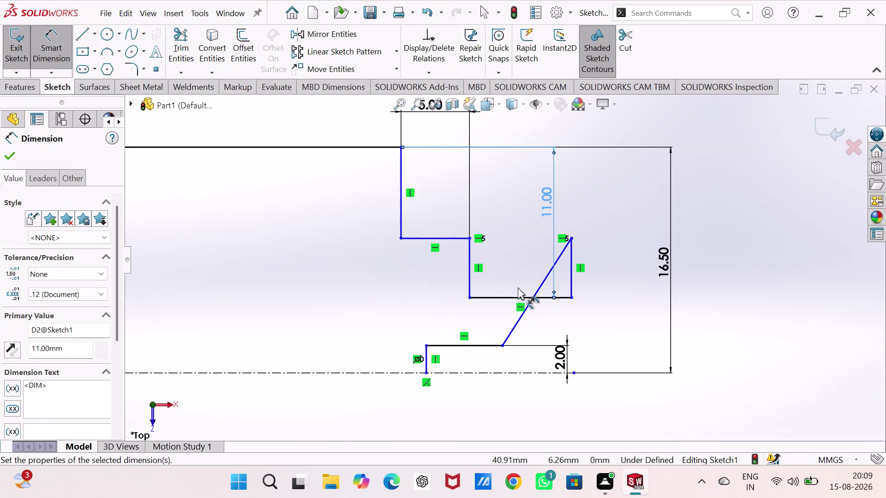
Undo the last edit, then delete the 11.00 vertical dimension on the upper step.
key(Escape)
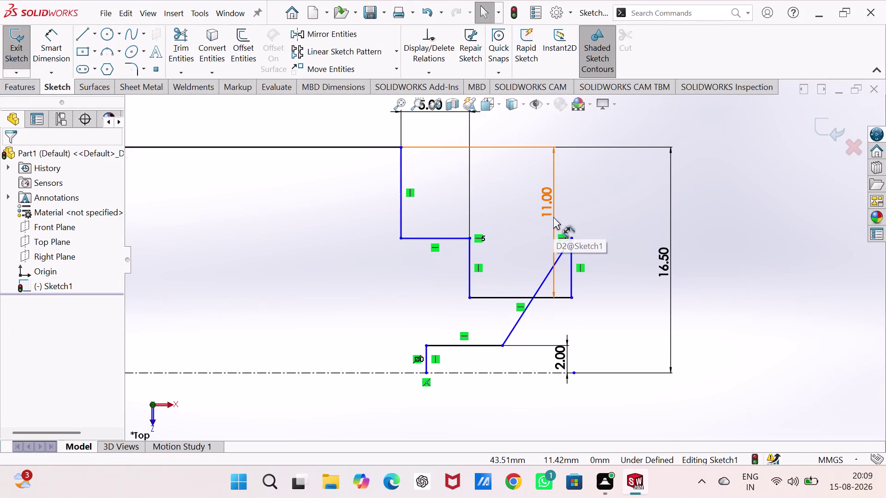
key(ctrl+z)
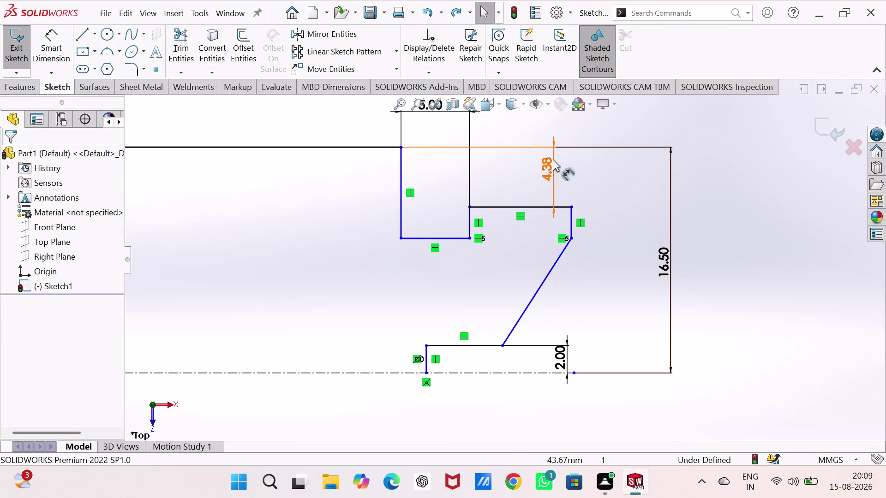
key(Escape)
click(553, 175)
key(Delete)
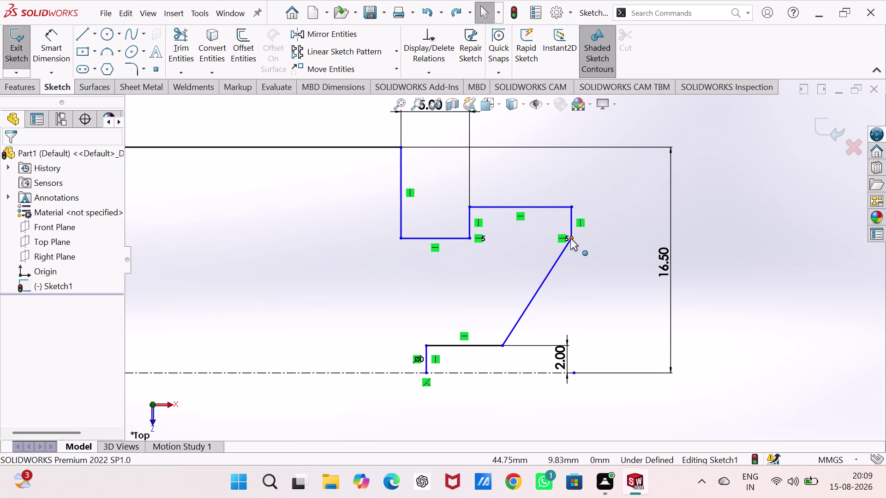
Drag the chamfer's upper corner down to lower the step.
drag(570, 239, 569, 239)
drag(570, 239, 549, 292)
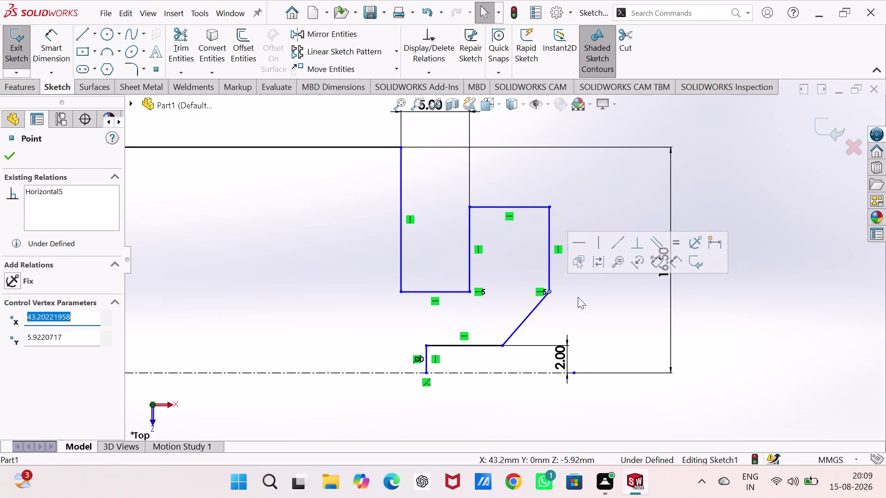
click(578, 297)
right_drag(598, 311, 615, 143)
Dimension the step's lower edge 13.5 mm above the centreline.
click(510, 372)
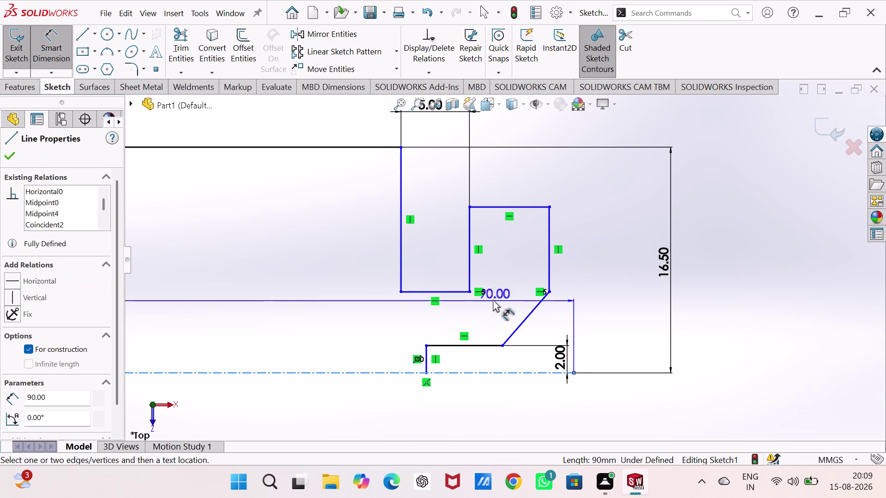
click(464, 291)
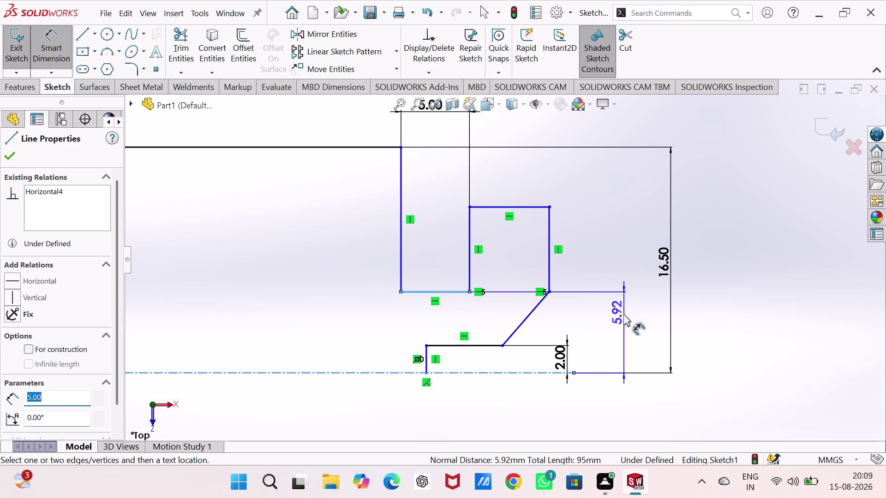
click(623, 314)
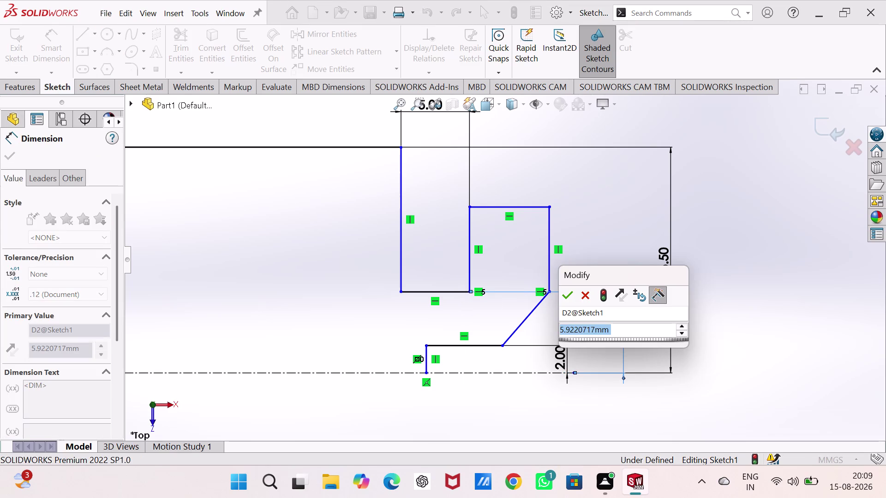
key(1)
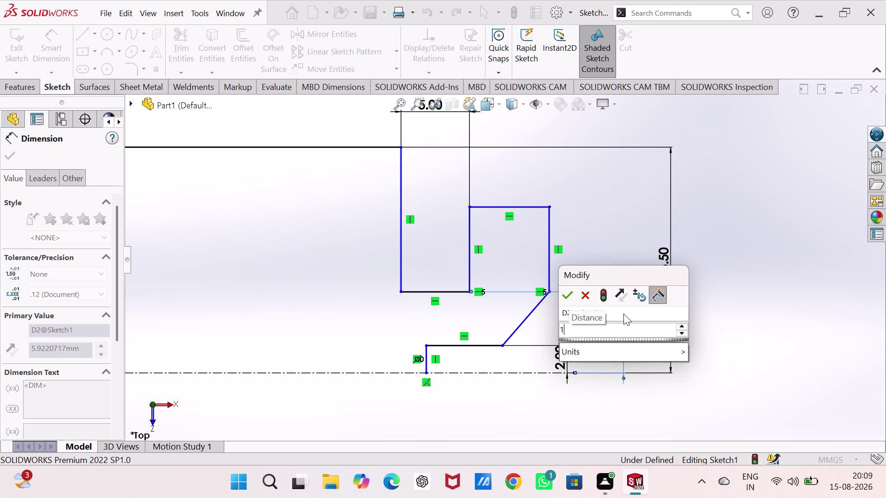
key(3)
text(.)
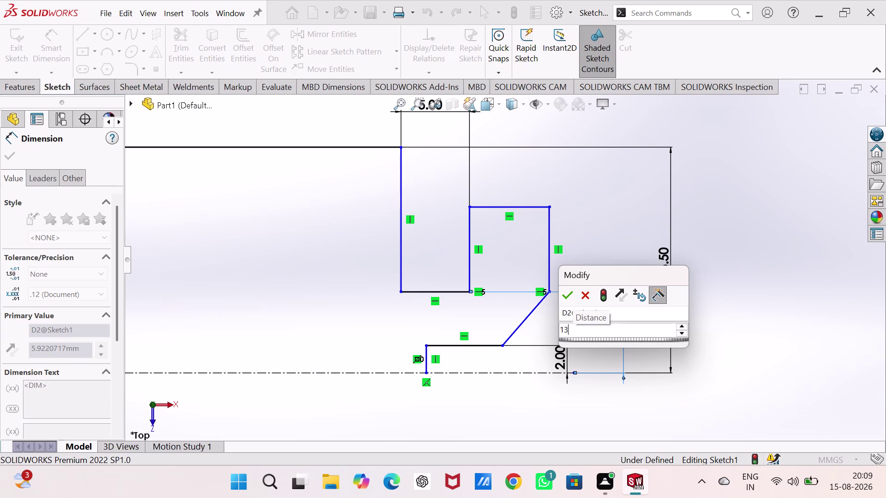
text(5)
key(Return)
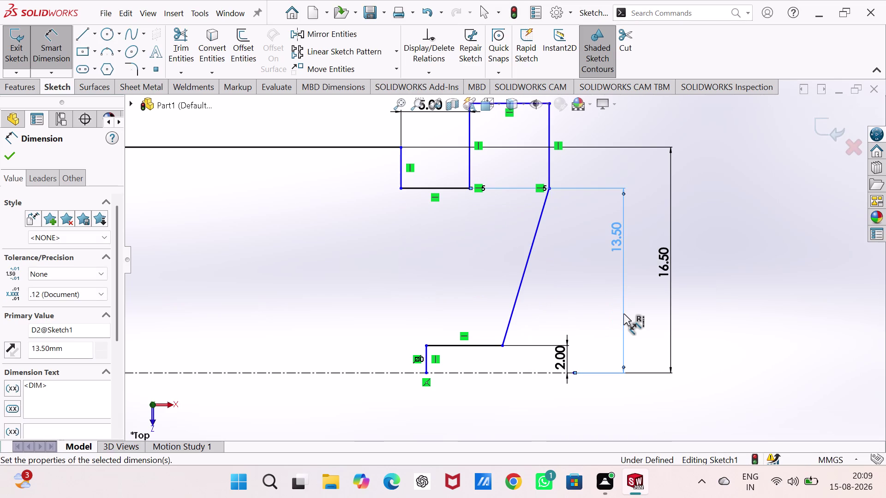
click(568, 263)
middle_drag(561, 180, 568, 215)
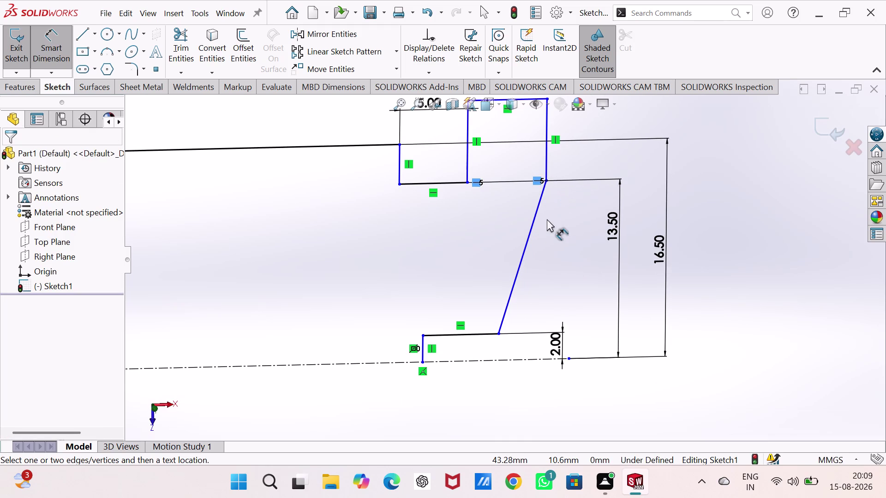
Inspect the sketch from the Front, Bottom and Top standard views.
key(ctrl+1)
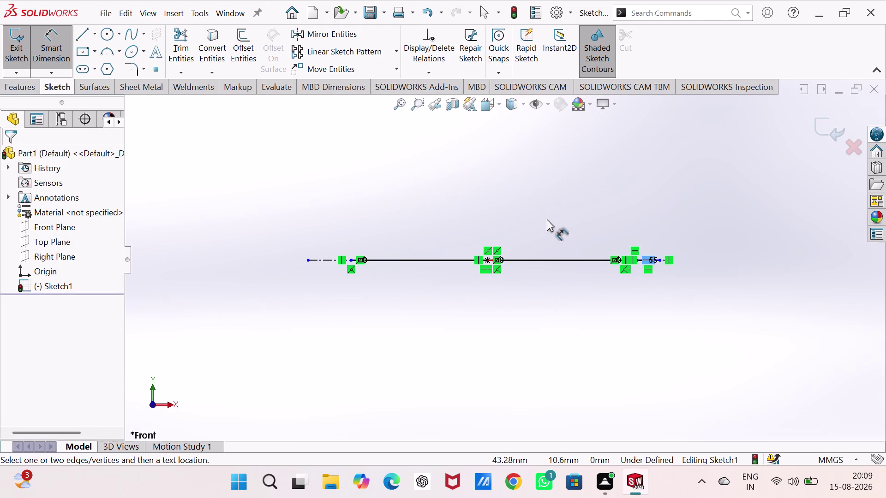
key(ctrl+3)
key(ctrl+4)
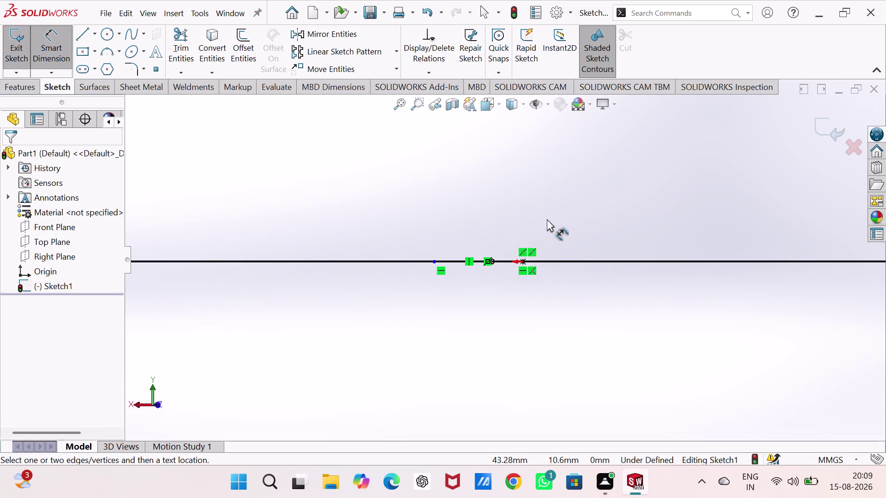
key(ctrl+2)
key(ctrl+5)
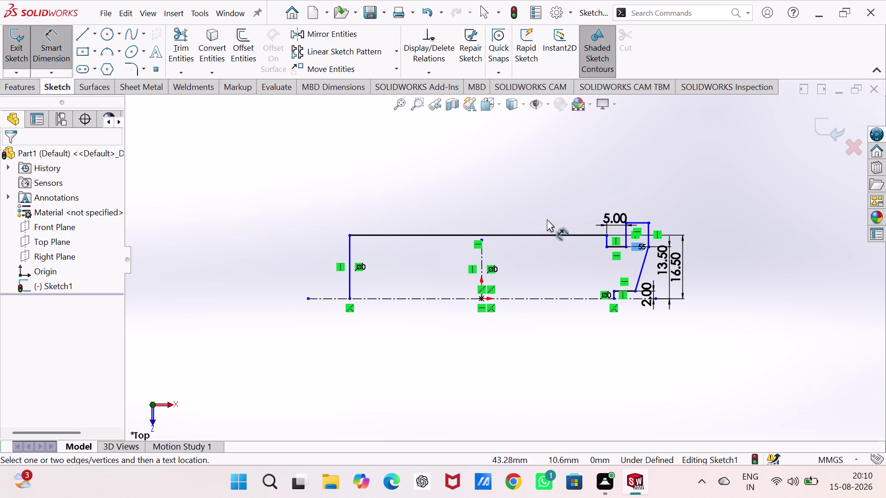
scroll(down, 3)
scroll(up, 3)
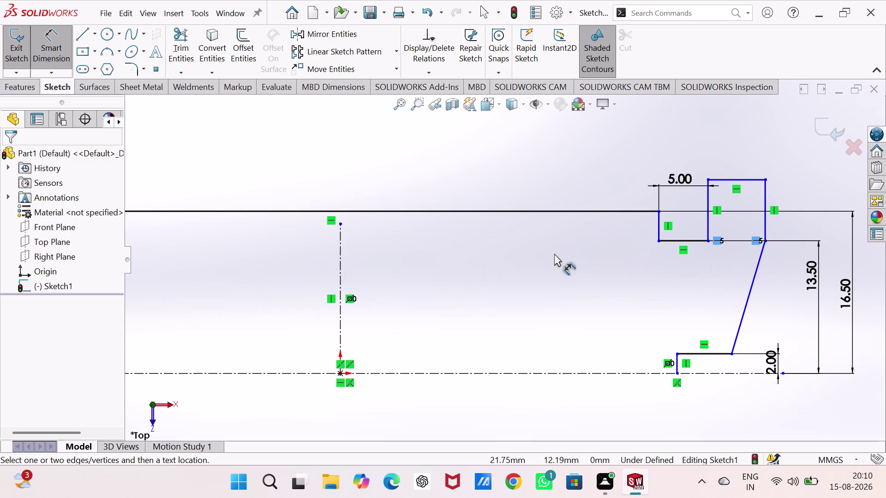
key(ctrl+6)
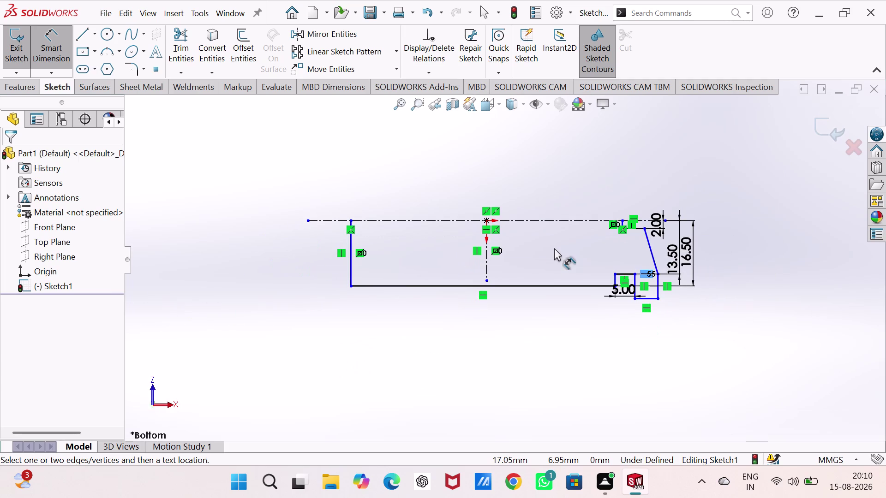
key(ctrl+5)
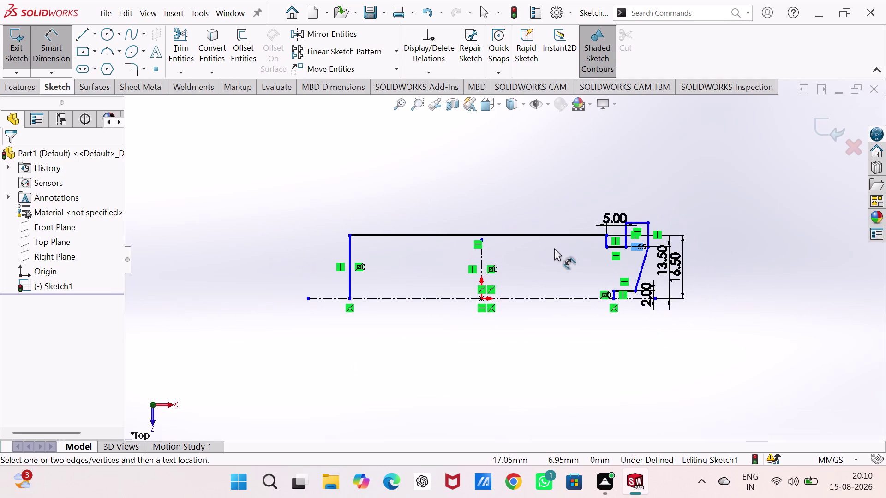
scroll(down, 3)
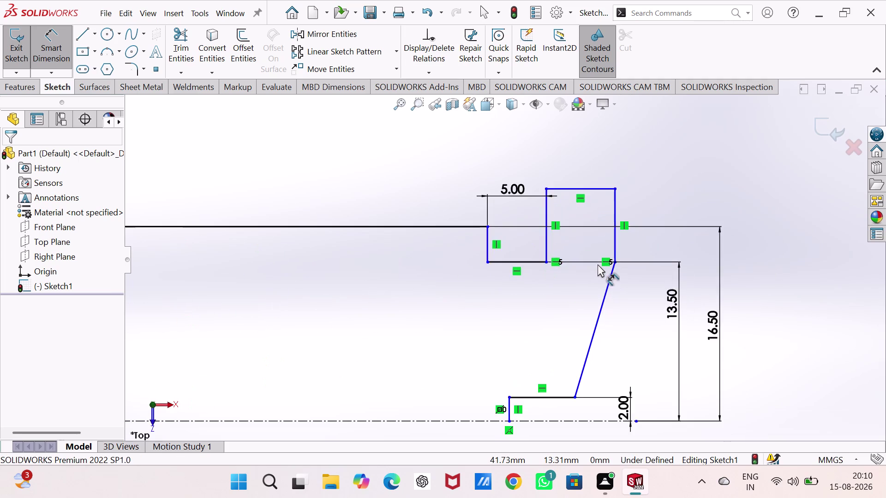
scroll(down, 3)
scroll(down, 3)
key(Escape)
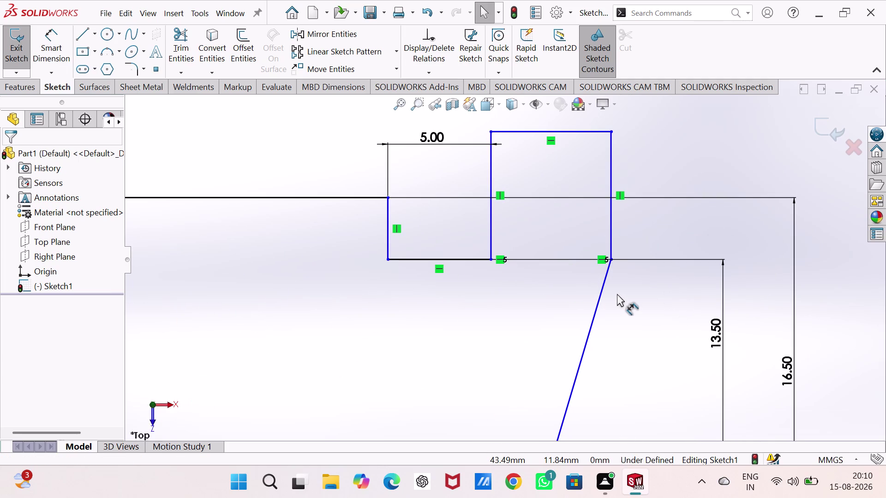
Dismiss the save prompt without saving and undo the 13.50 height change.
key(ctrl+s)
key(ctrl+z)
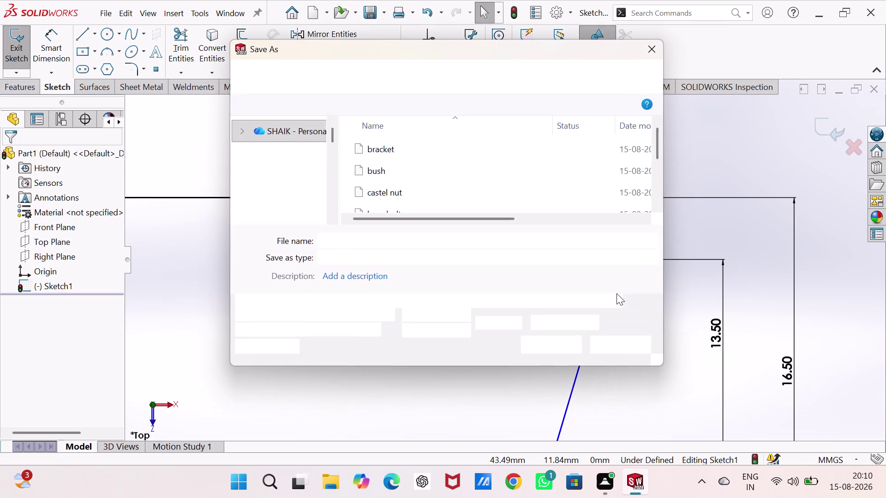
click(654, 43)
key(ctrl+z)
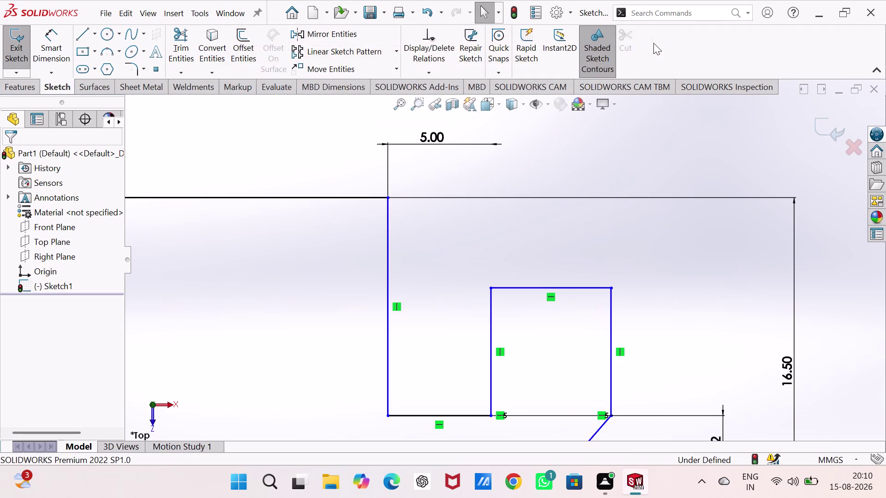
scroll(up, 3)
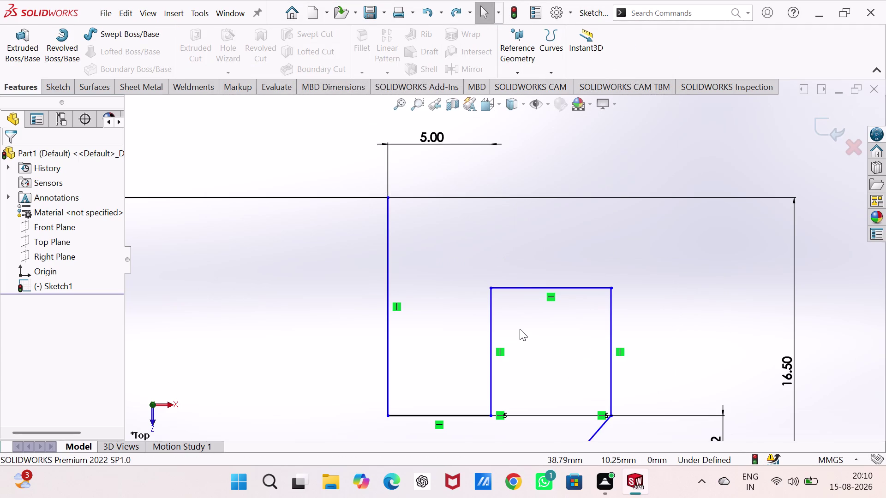
scroll(up, 3)
scroll(down, 3)
scroll(up, 3)
scroll(down, 3)
scroll(up, 3)
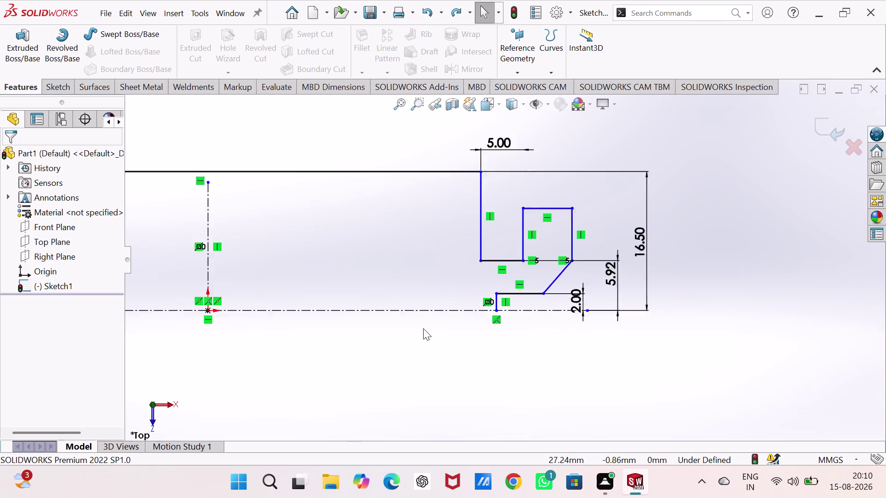
scroll(up, 3)
scroll(down, 3)
scroll(up, 3)
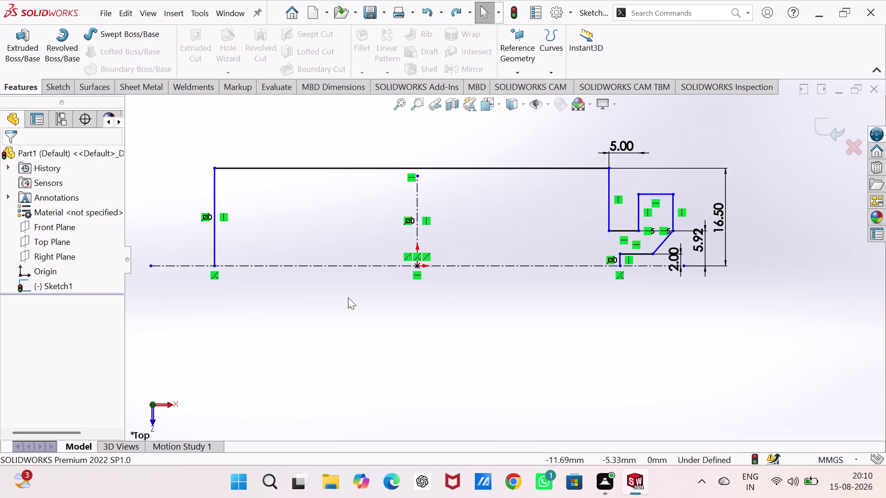
right_drag(378, 369, 379, 272)
click(379, 268)
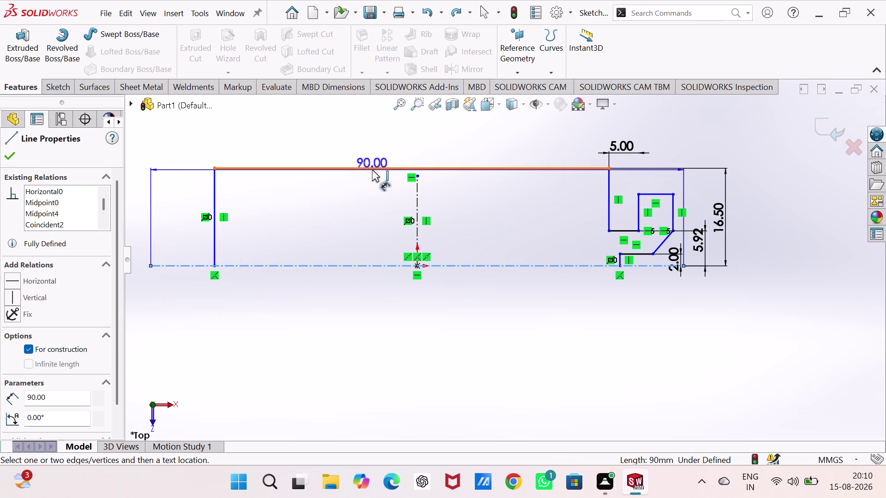
click(371, 168)
click(183, 205)
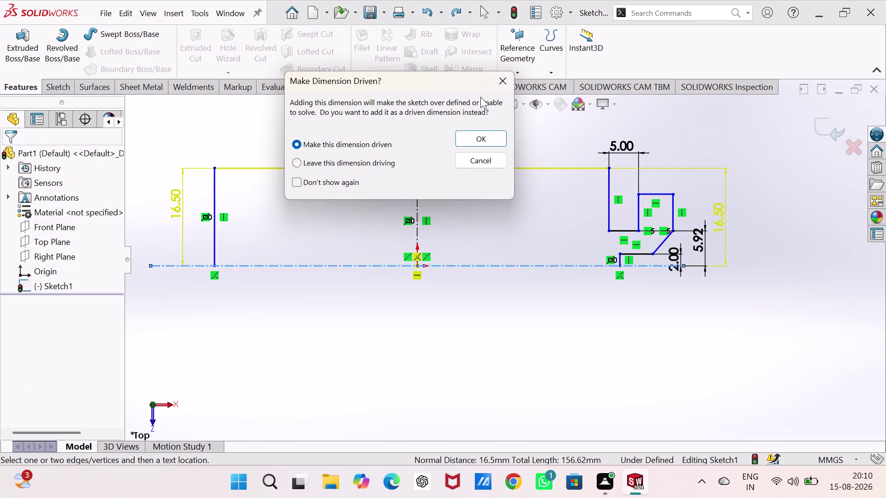
click(495, 82)
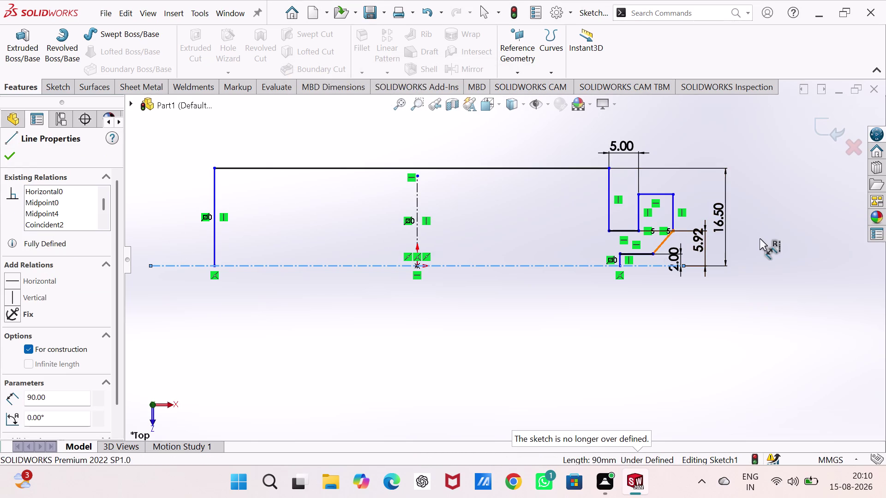
key(Escape)
key(Escape)
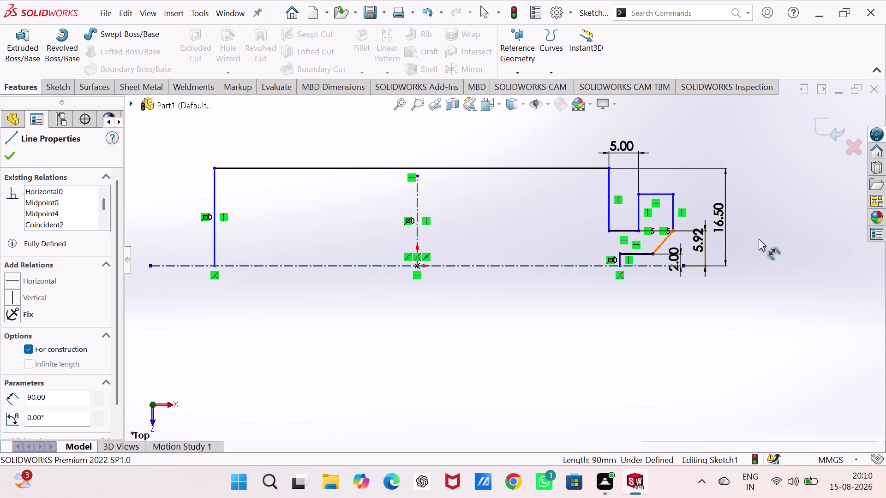
click(726, 216)
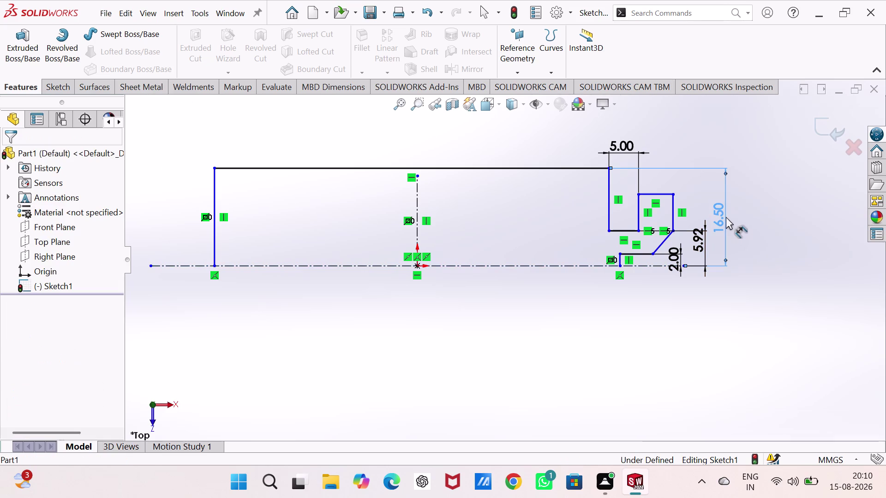
Replace the 16.50 height with a 24 mm dimension from centreline to outer top edge.
key(Delete)
right_drag(578, 375, 555, 116)
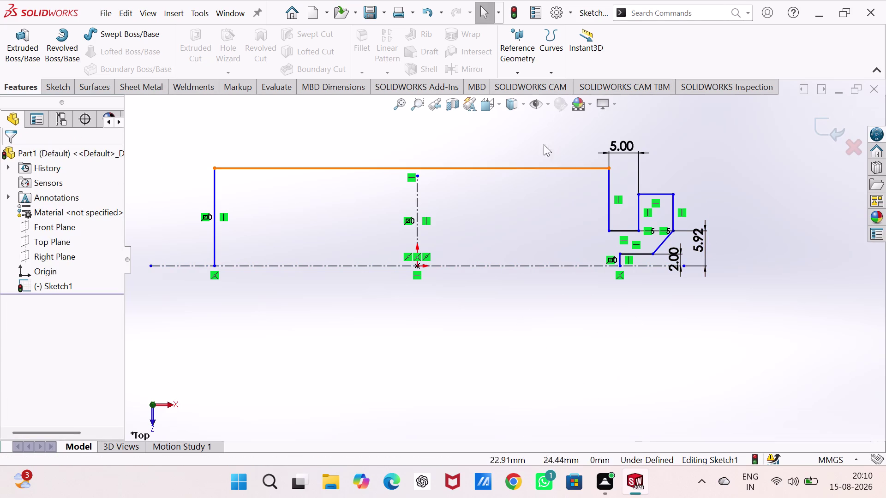
right_drag(496, 327, 496, 253)
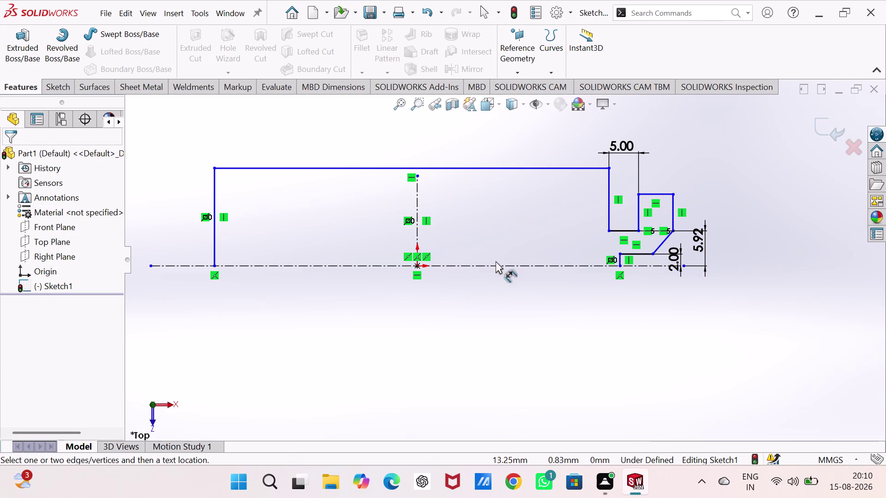
click(498, 265)
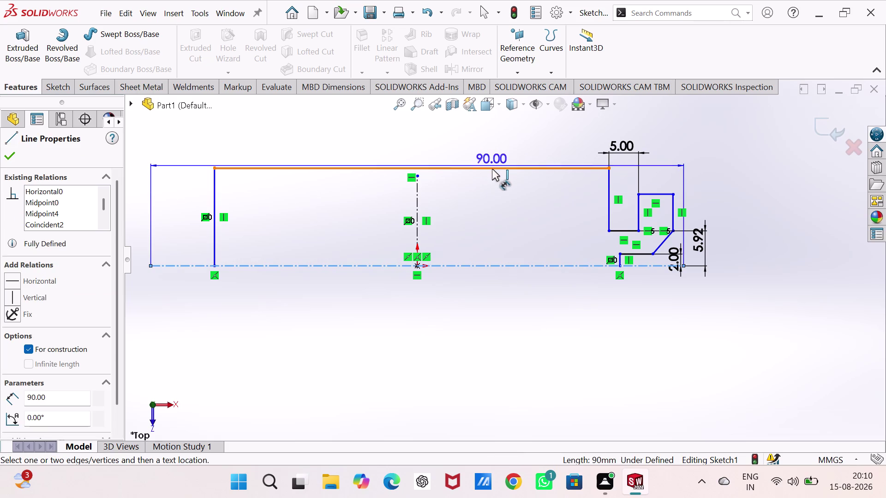
click(492, 168)
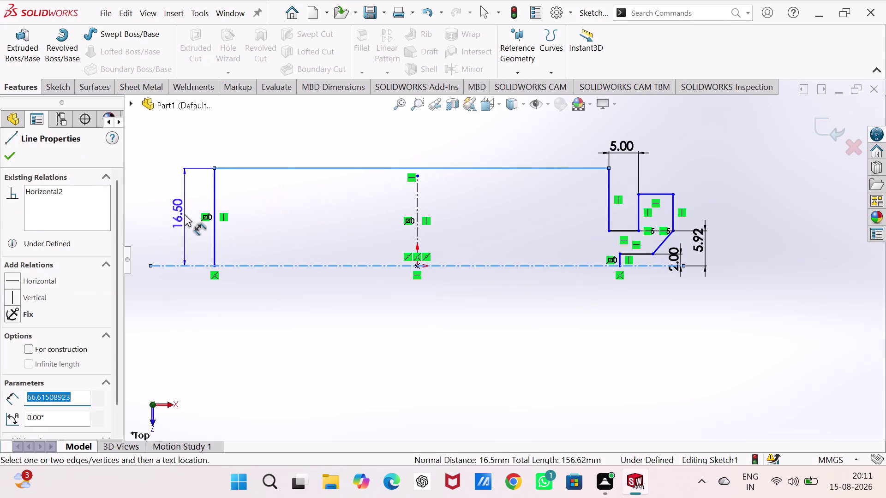
click(185, 214)
key(2)
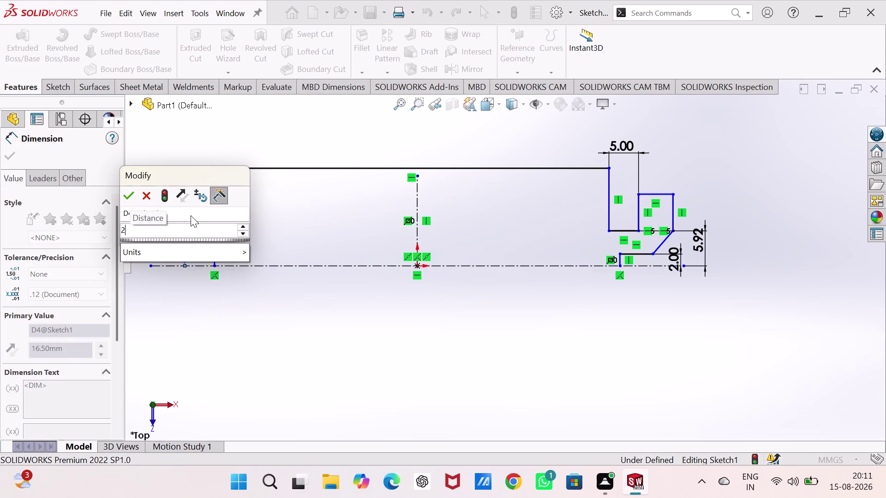
key(4)
key(Return)
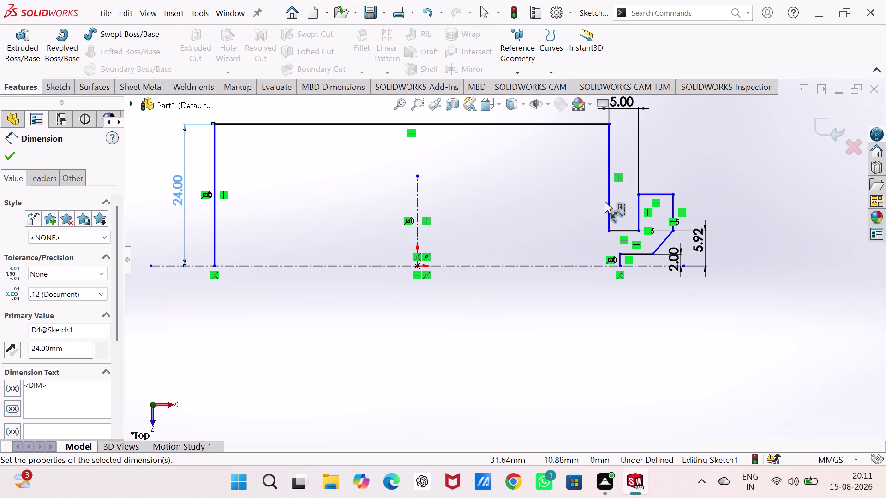
click(598, 266)
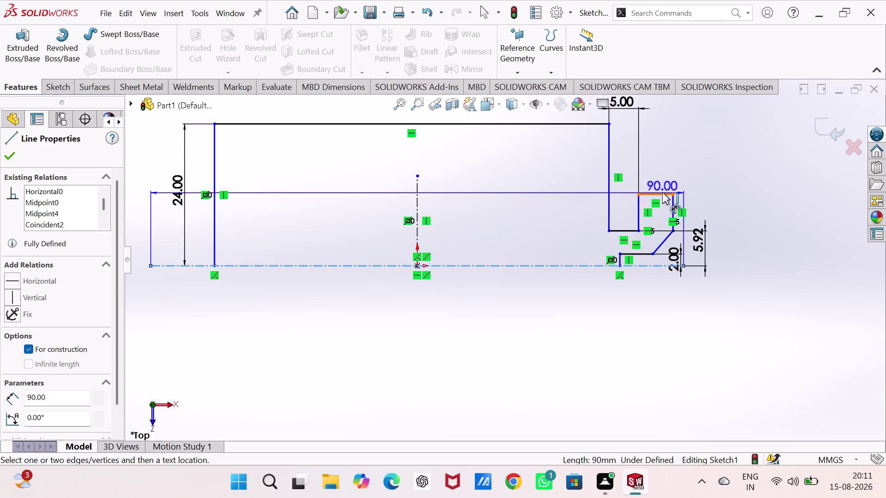
Dimension the right-hand step's top 33/2 (16.5 mm) above the centreline.
click(662, 192)
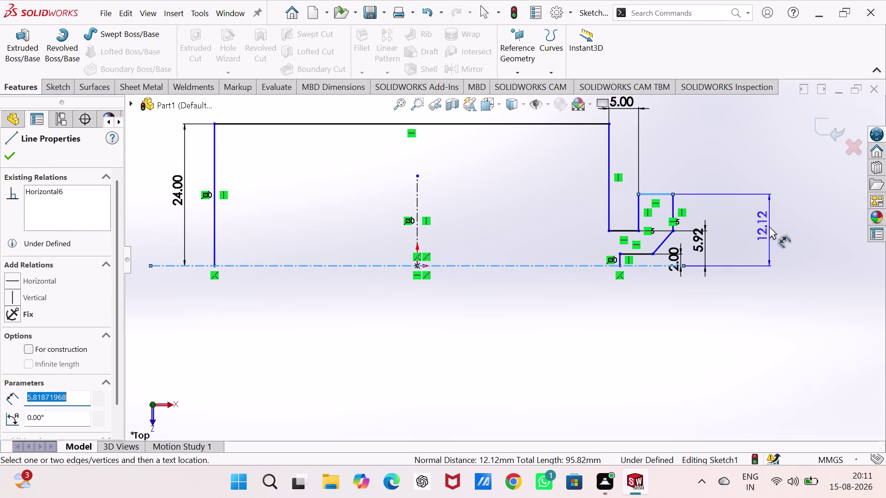
click(769, 227)
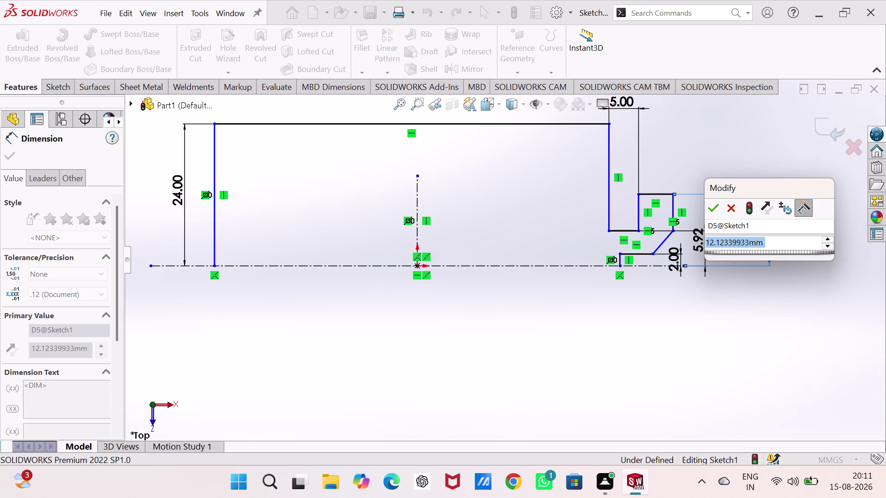
text(33)
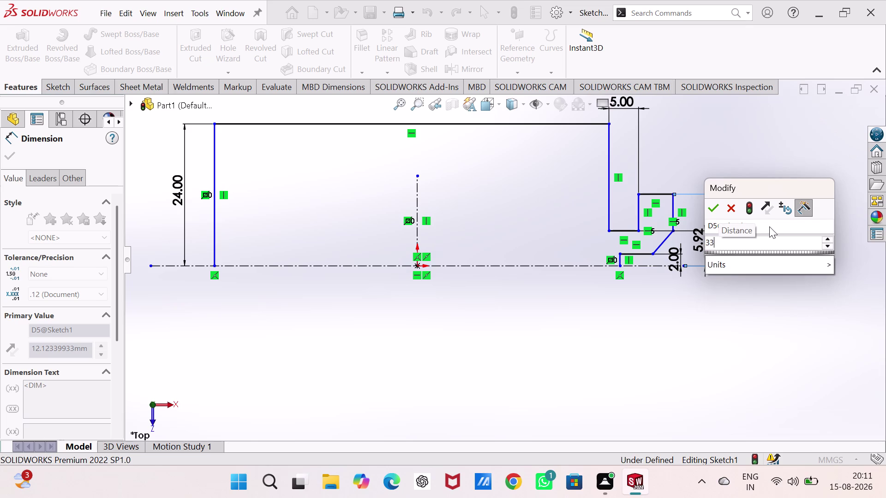
key(slash)
key(2)
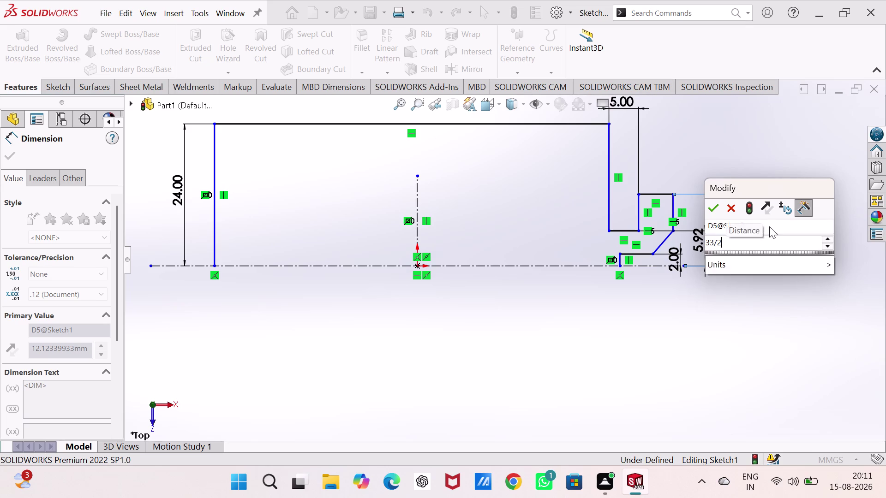
key(Return)
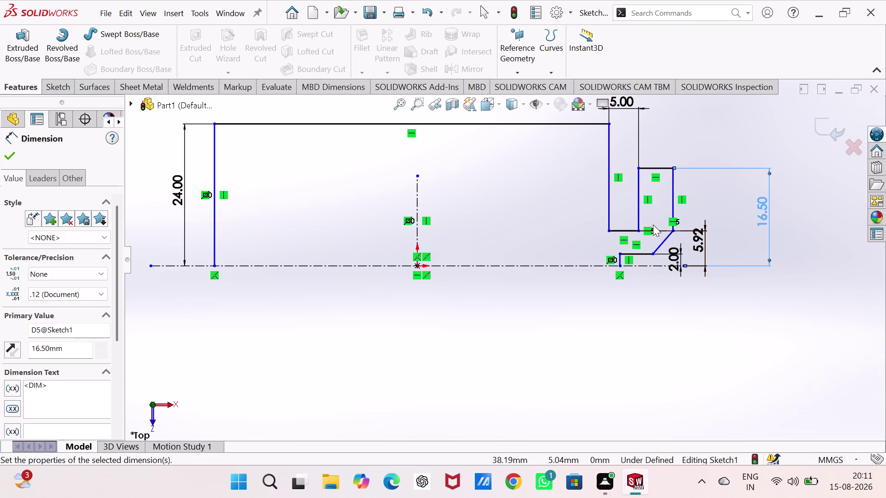
Try a 7.5 mm dimension between the top edges, then cancel it as over-defining.
click(585, 122)
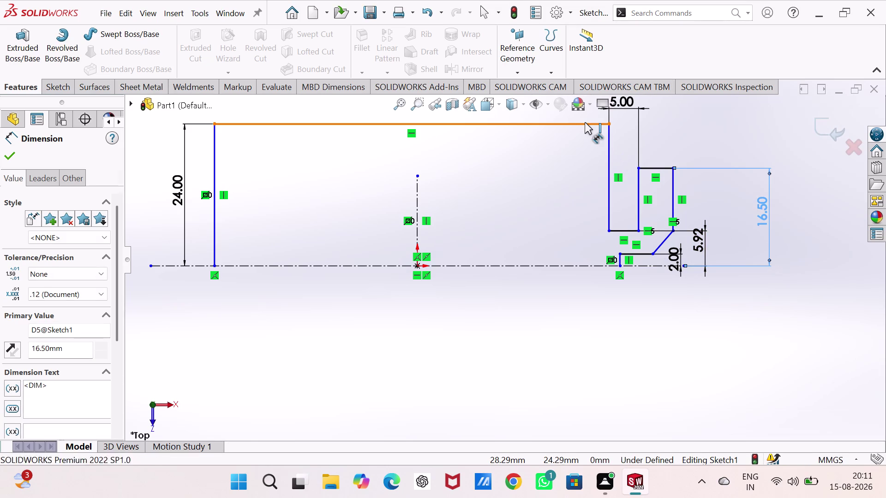
click(648, 167)
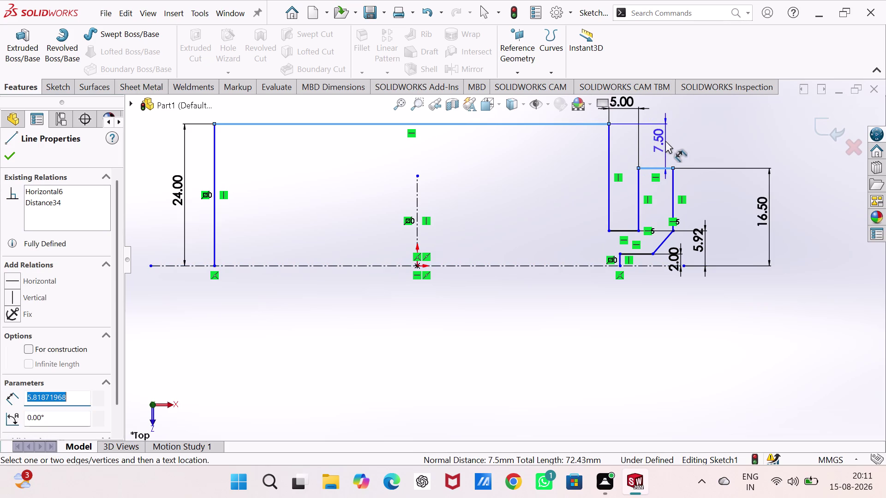
click(668, 141)
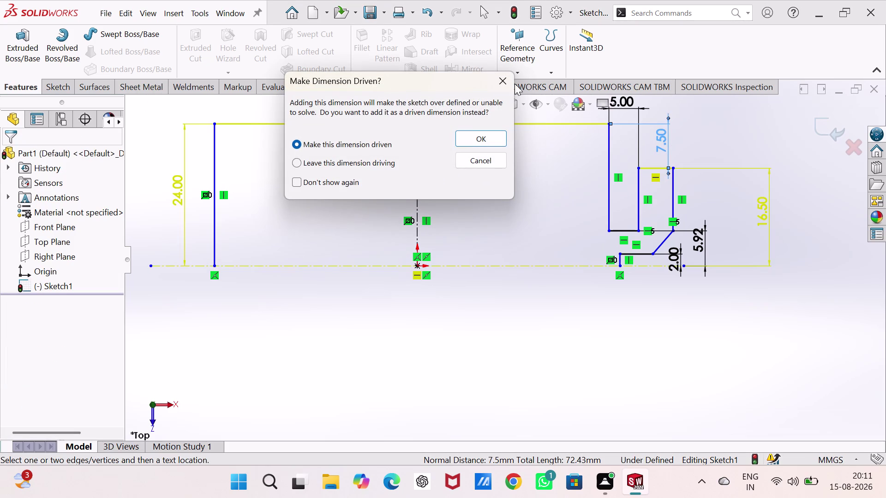
click(505, 81)
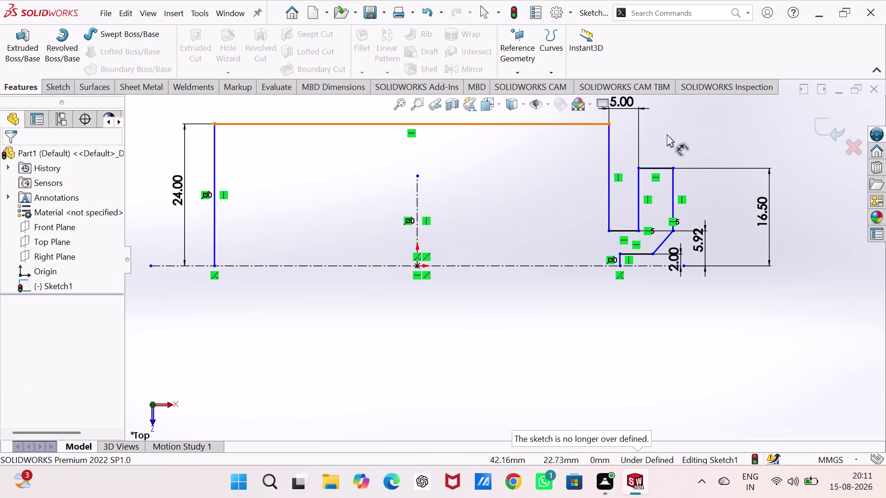
drag(628, 231, 630, 225)
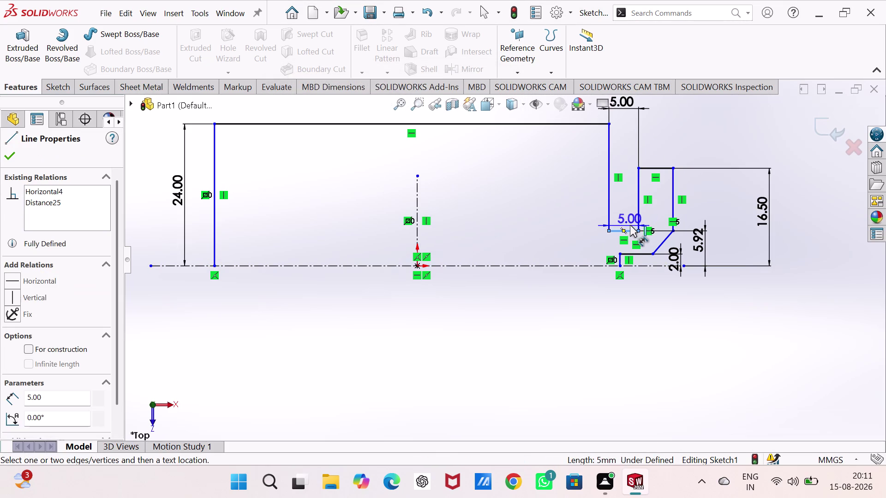
Drag the inner step's lower edge upward.
drag(630, 225, 630, 212)
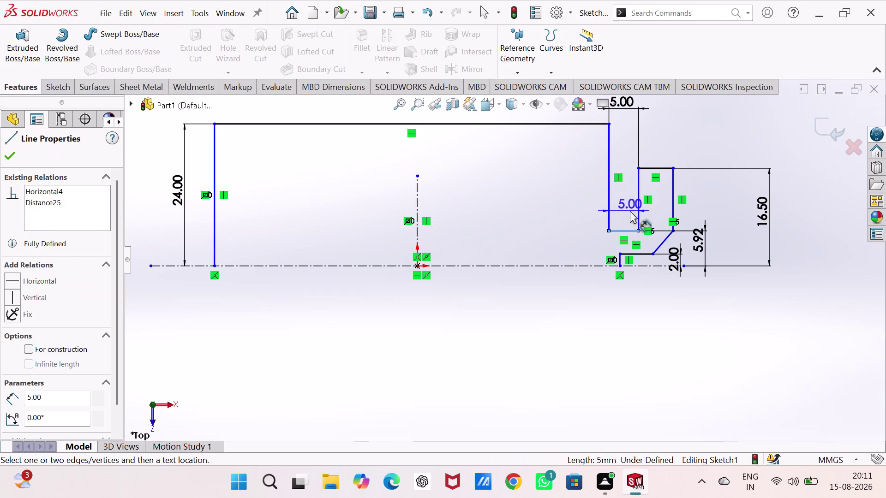
key(Escape)
key(Escape)
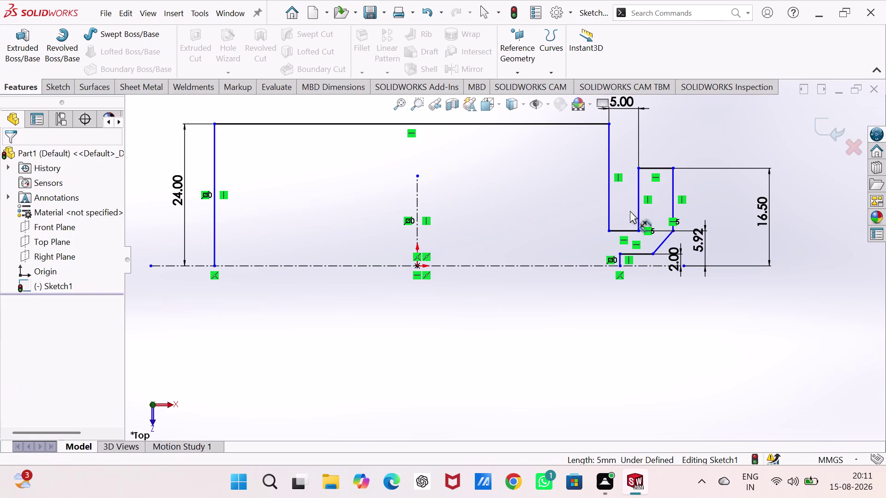
drag(631, 230, 631, 195)
drag(609, 228, 609, 222)
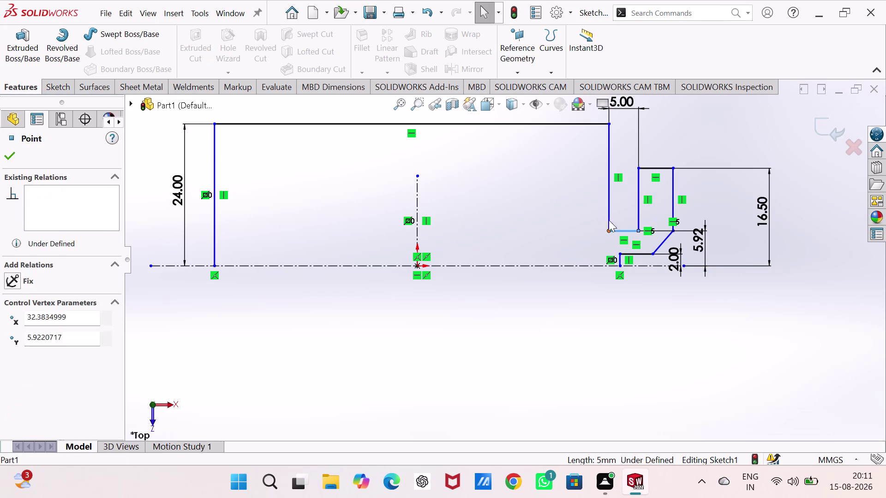
drag(609, 222, 609, 185)
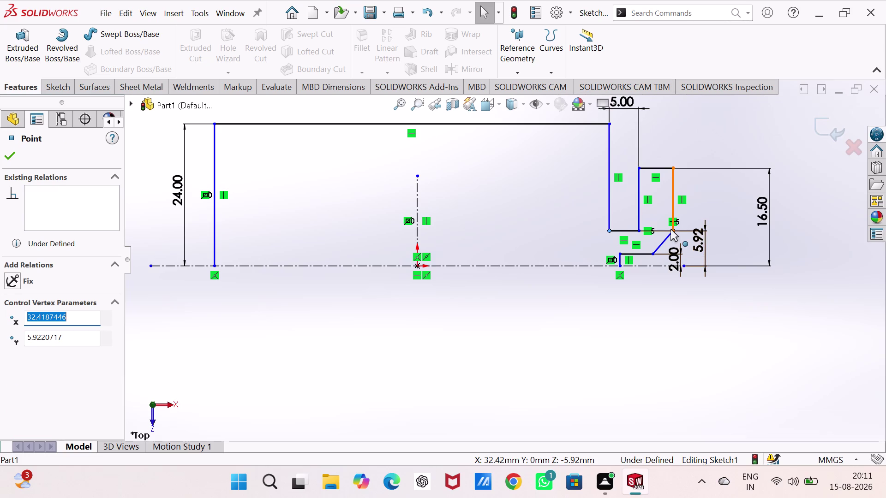
drag(670, 229, 671, 209)
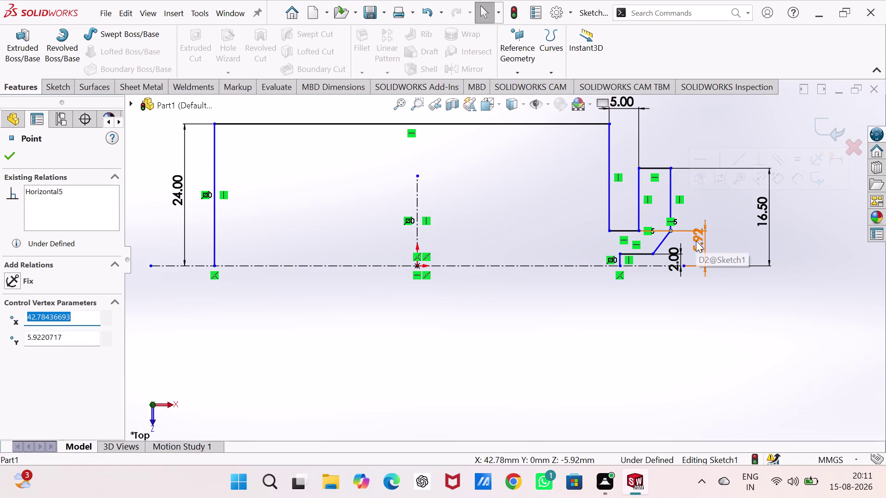
Delete the 5.92 chamfer height dimension and pull the chamfer's top end upward.
click(697, 242)
key(Escape)
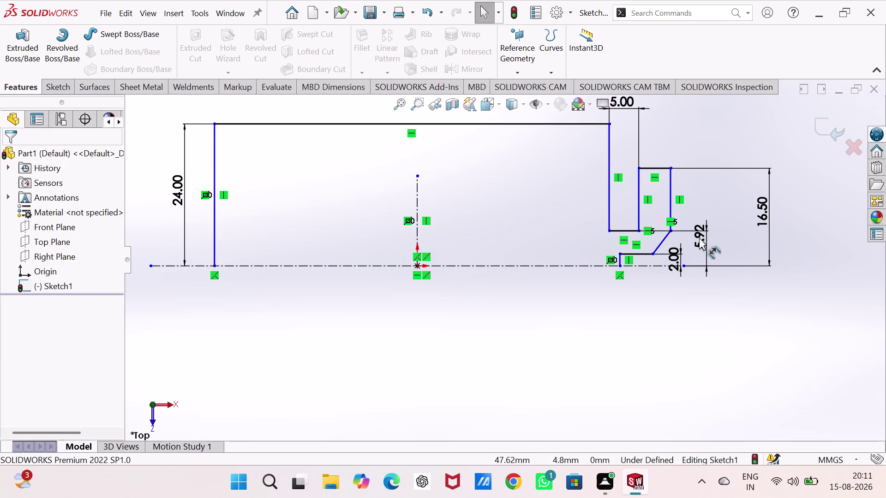
key(Escape)
key(Escape)
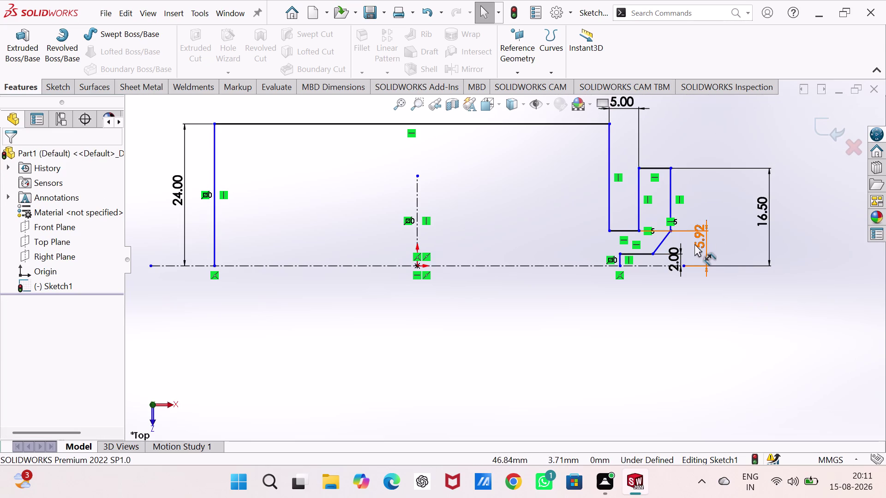
right_click(694, 244)
click(709, 287)
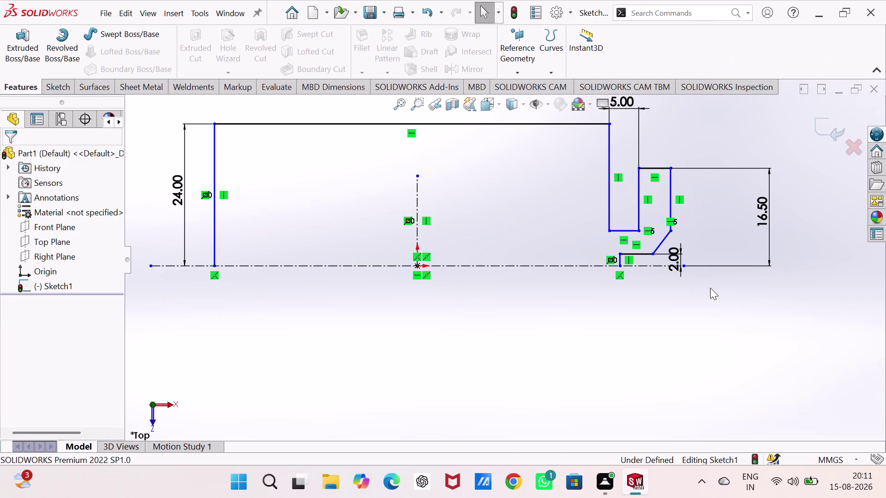
click(700, 305)
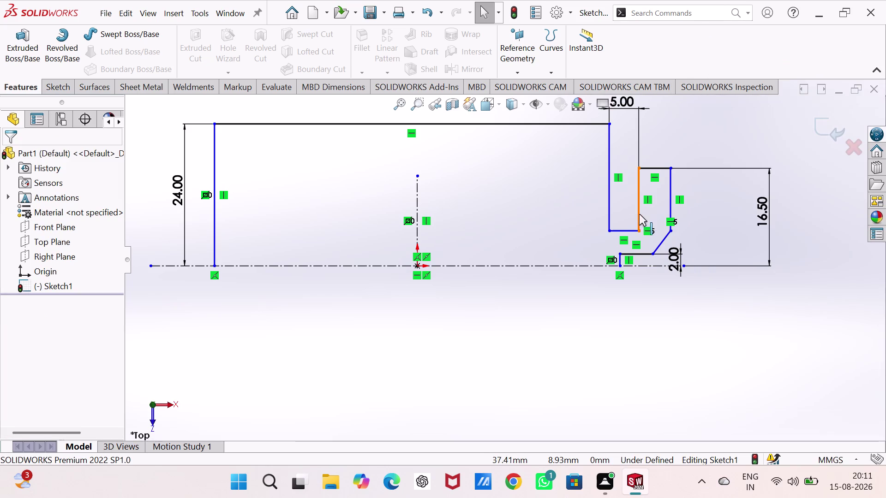
drag(639, 232, 639, 192)
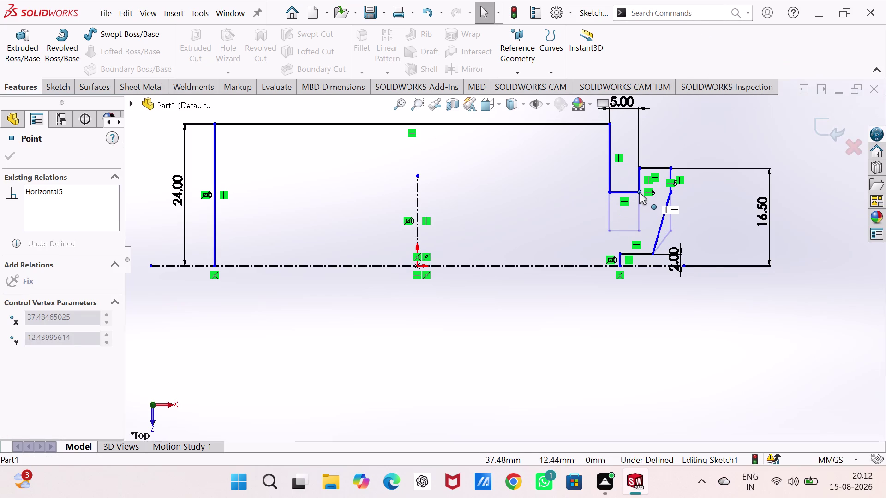
Reshape the chamfer and dimension its top end 13.5 mm above the centreline.
drag(639, 193, 640, 198)
right_drag(688, 379, 705, 302)
click(644, 264)
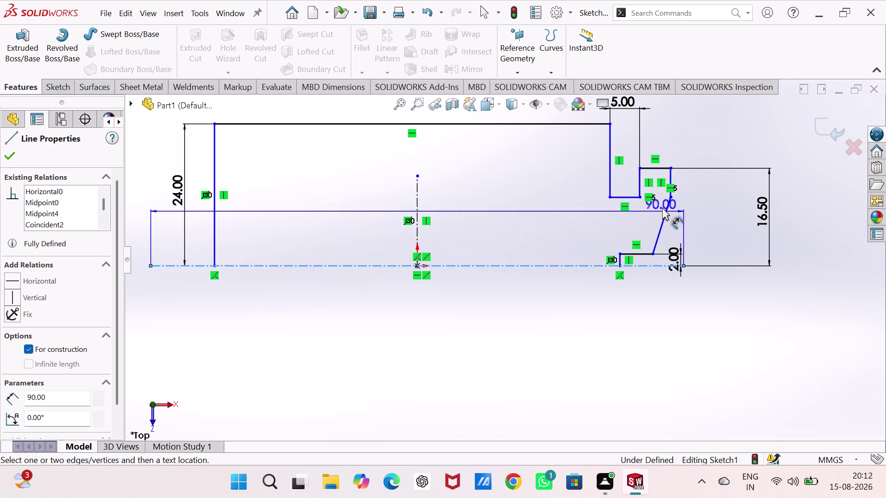
click(631, 196)
click(716, 228)
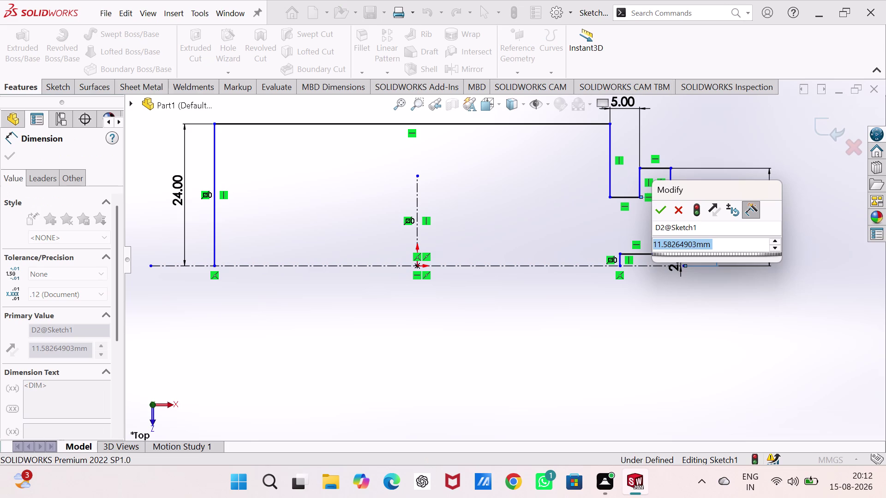
text(13)
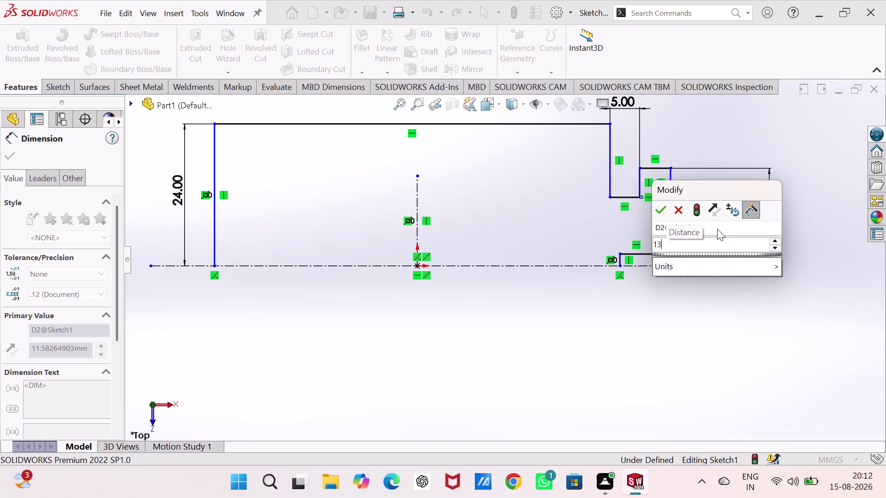
key(period)
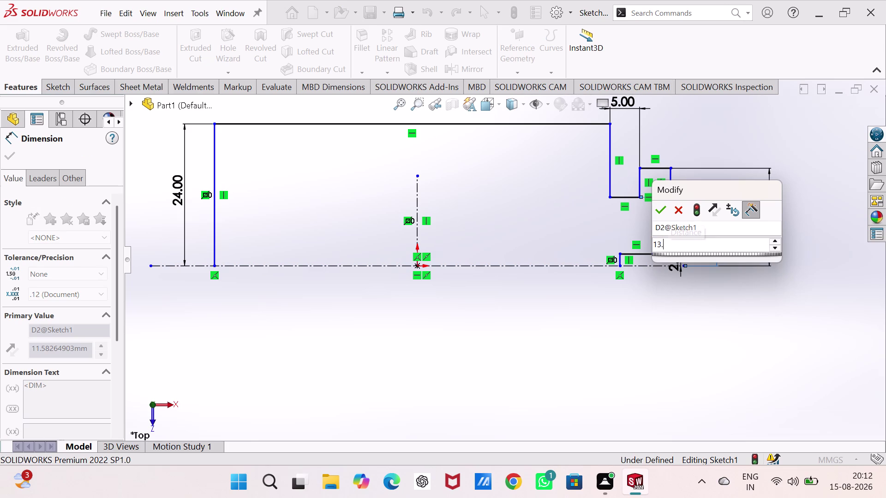
key(5)
key(Return)
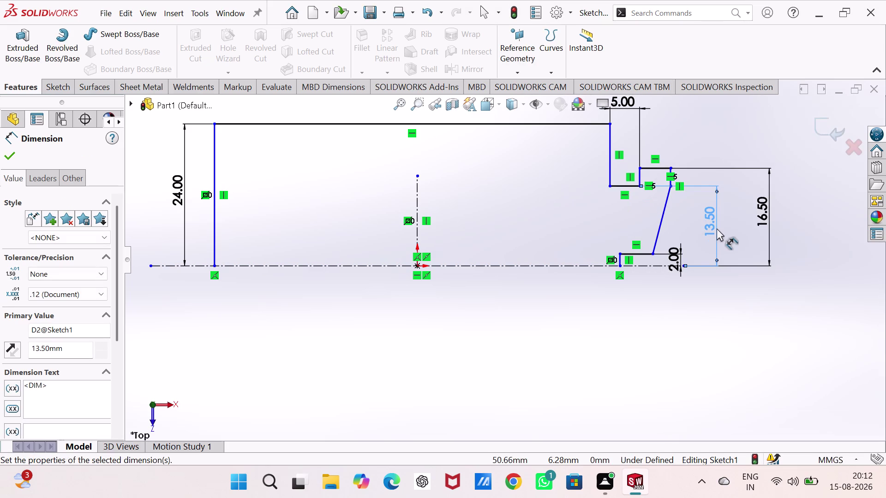
click(744, 141)
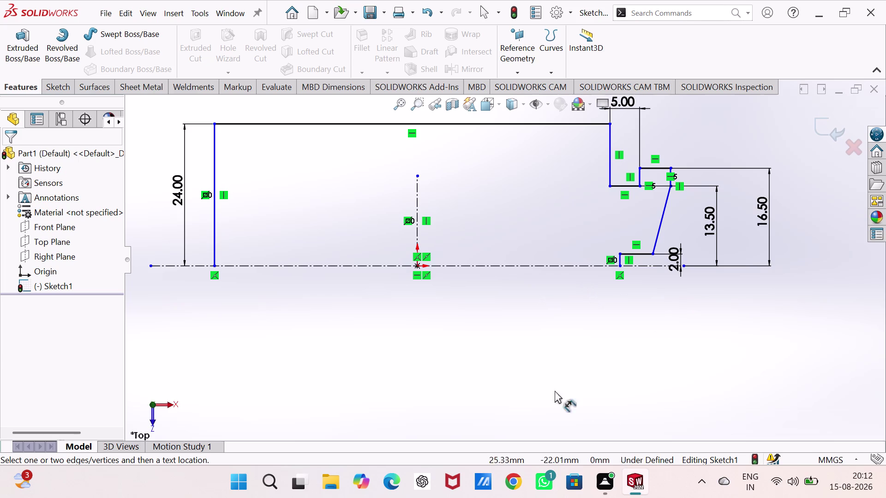
click(214, 267)
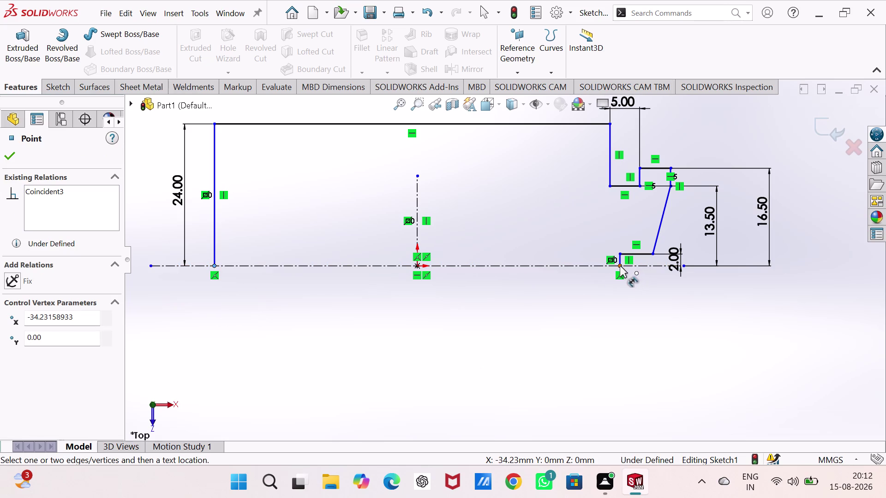
Add the 89 mm overall length dimension and move the 2.00 dimension clear.
click(620, 266)
click(415, 372)
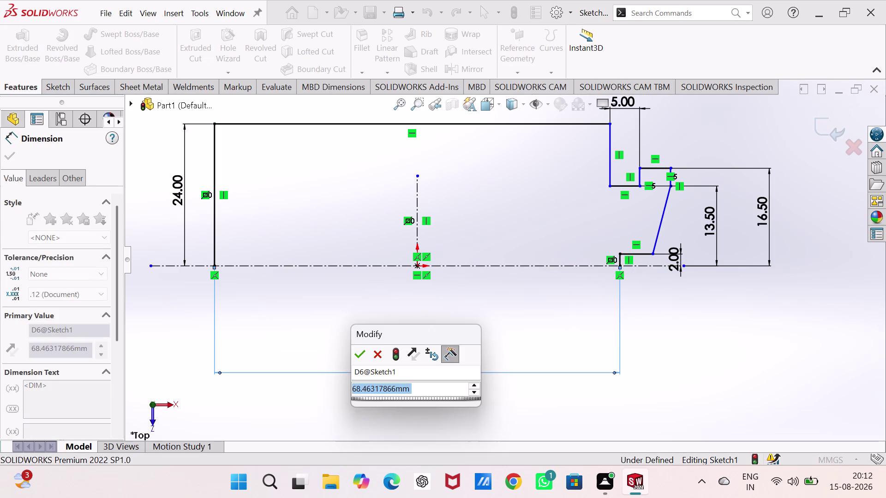
text(8)
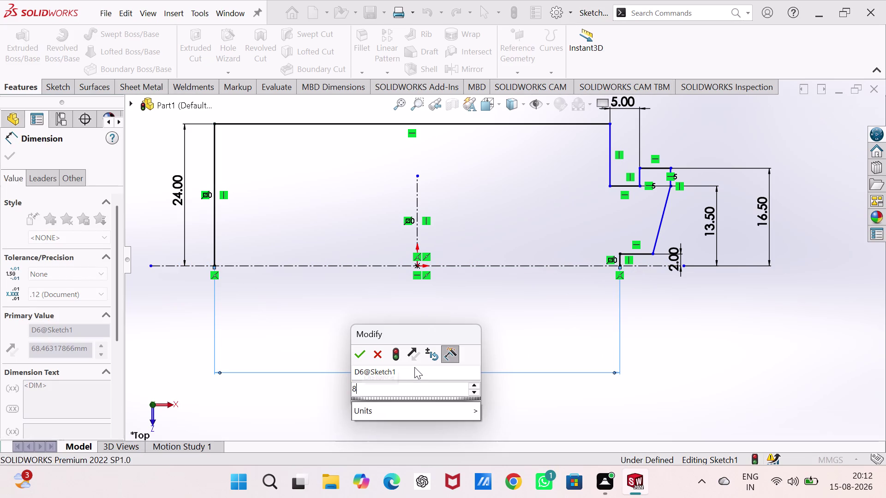
text(9)
key(Return)
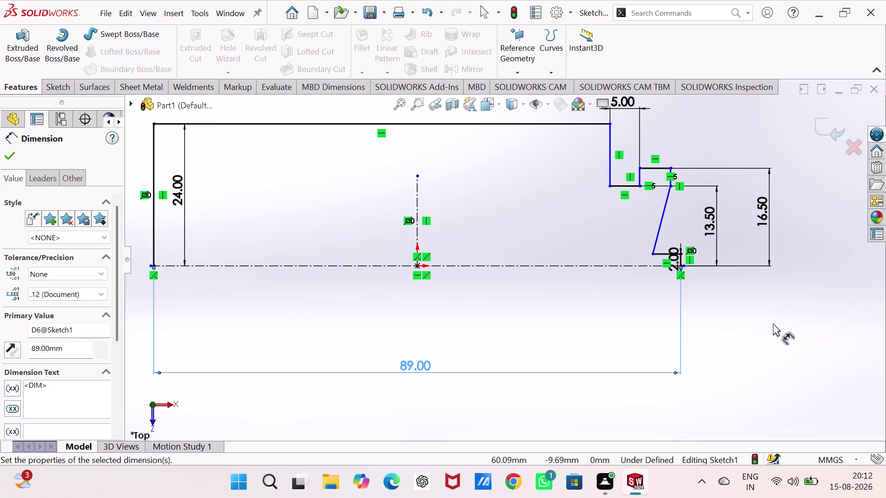
key(Escape)
key(Escape)
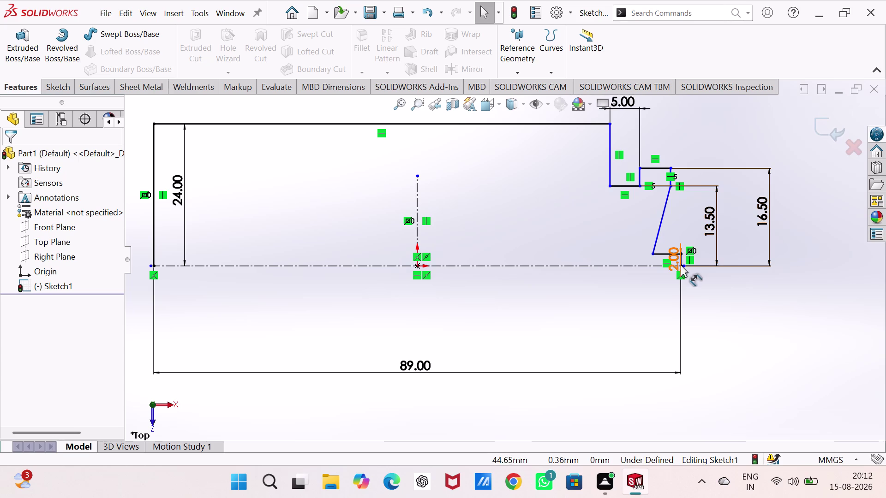
drag(677, 266, 747, 260)
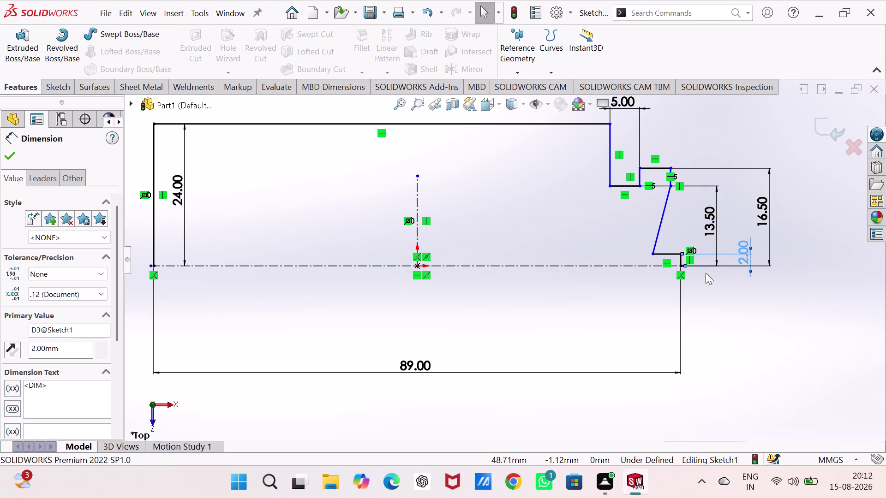
Move the centreline point right and slide the chamfer's lower end toward the step.
scroll(down, 3)
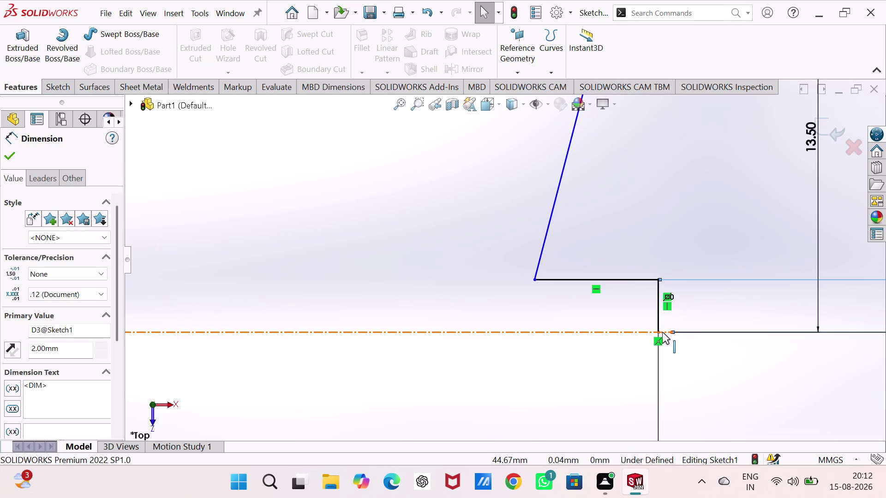
drag(673, 332, 680, 331)
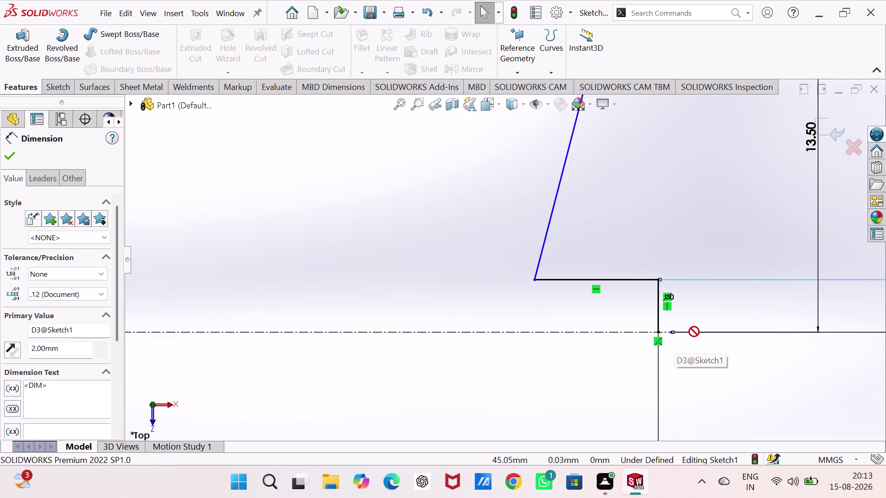
drag(680, 332, 748, 330)
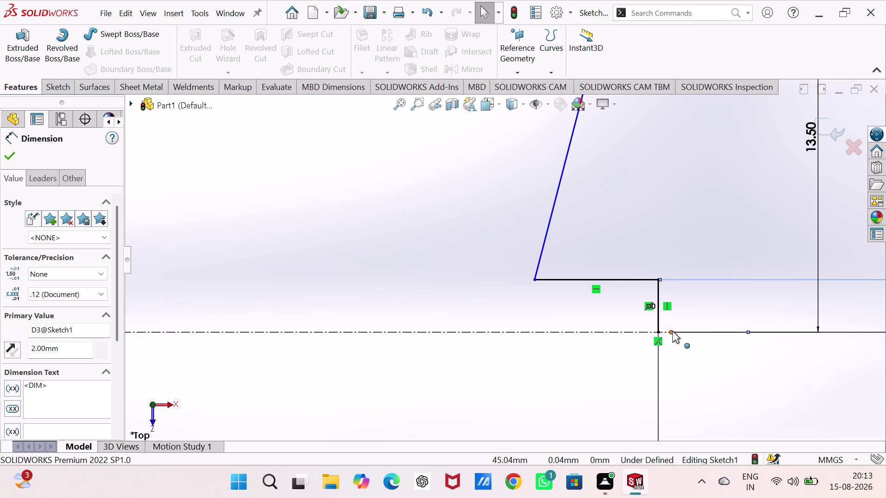
drag(669, 332, 755, 331)
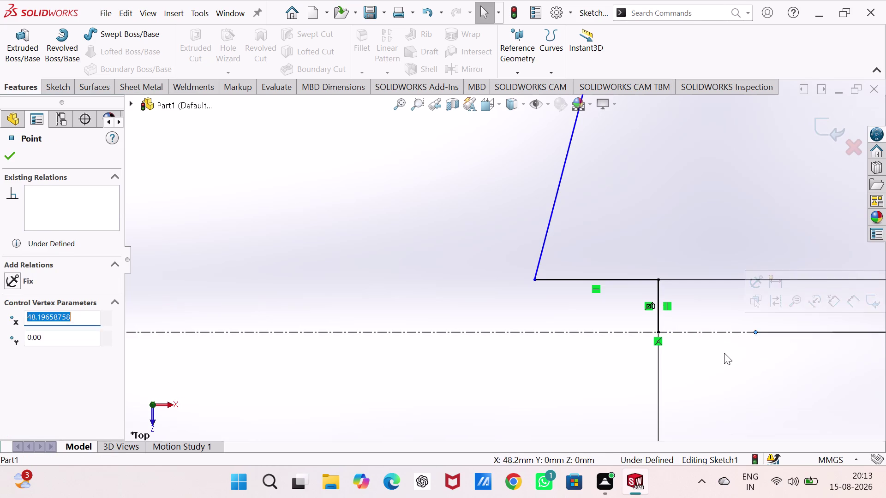
drag(724, 353, 720, 353)
drag(534, 280, 557, 275)
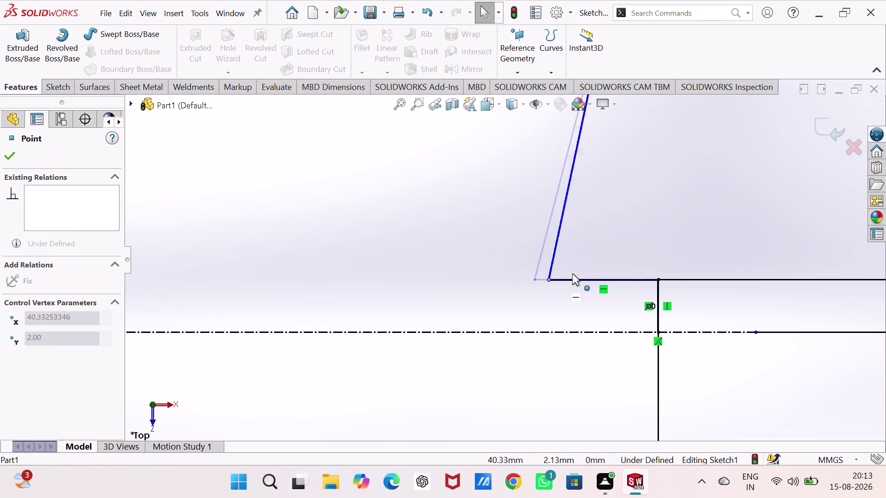
drag(556, 275, 711, 270)
Shift the tall step line right and move the chamfer's upper end right.
scroll(up, 3)
scroll(up, 3)
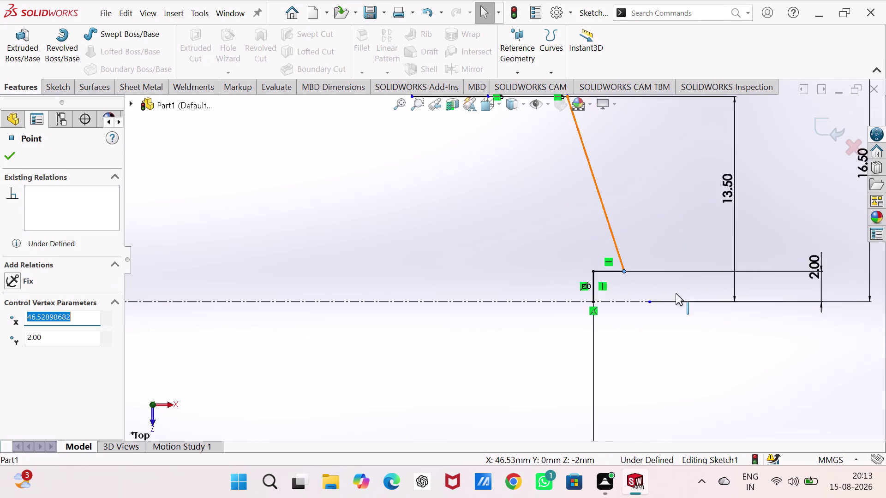
scroll(up, 3)
scroll(down, 3)
scroll(down, 3)
scroll(down, 3)
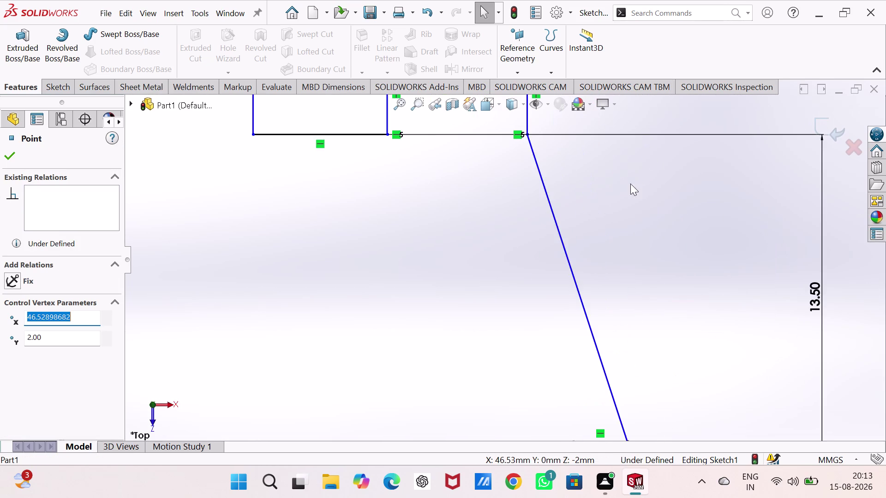
scroll(up, 3)
scroll(down, 3)
scroll(up, 3)
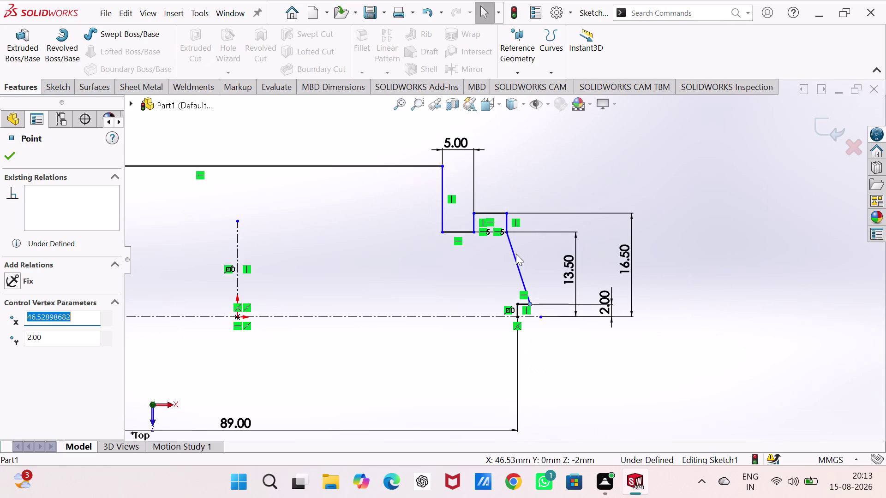
drag(443, 168, 454, 166)
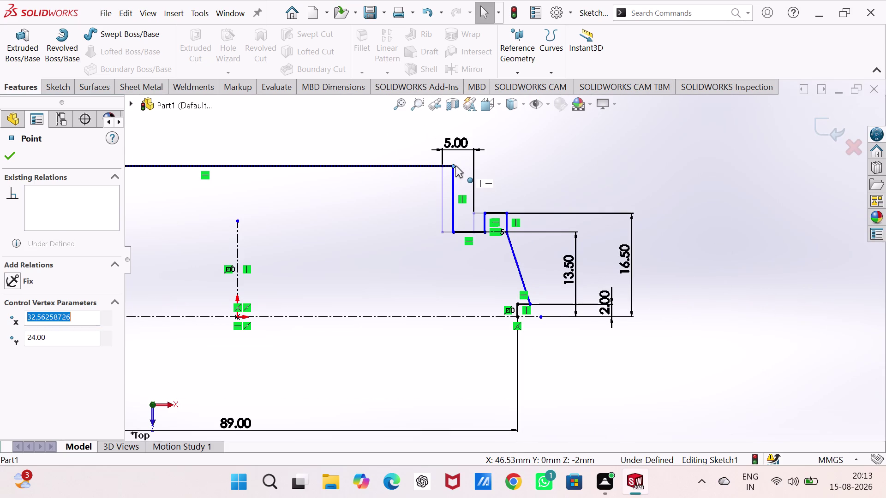
drag(455, 166, 462, 165)
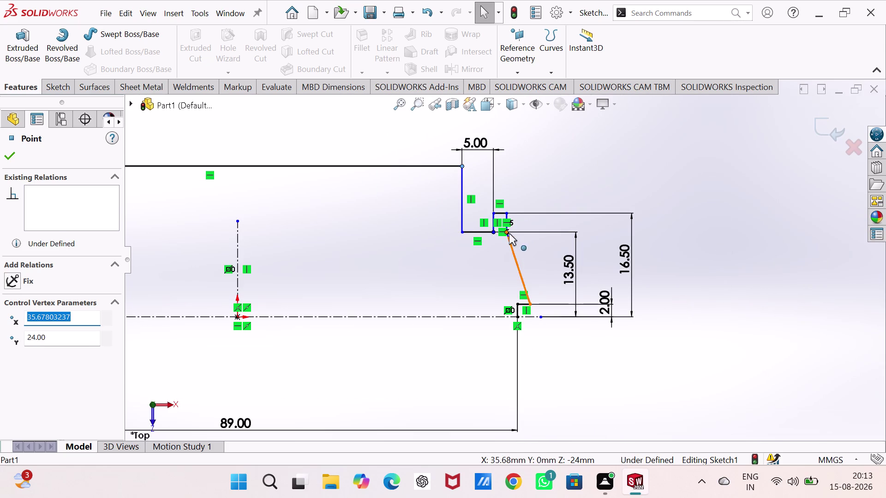
scroll(down, 3)
drag(490, 245, 561, 244)
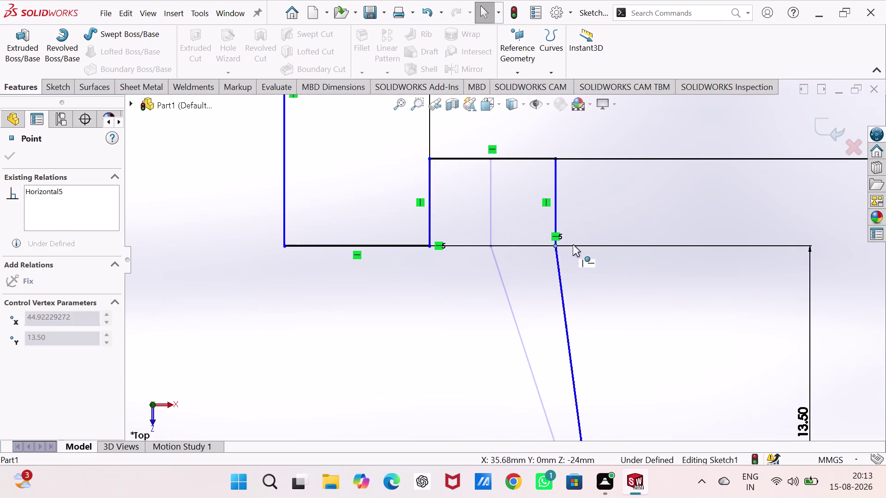
drag(561, 244, 779, 270)
Move the tall step line back to the left.
scroll(up, 3)
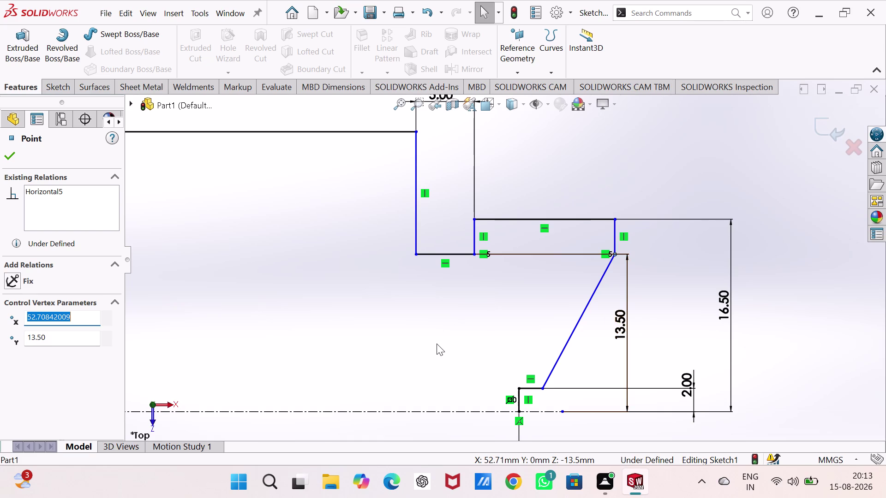
drag(414, 255, 501, 253)
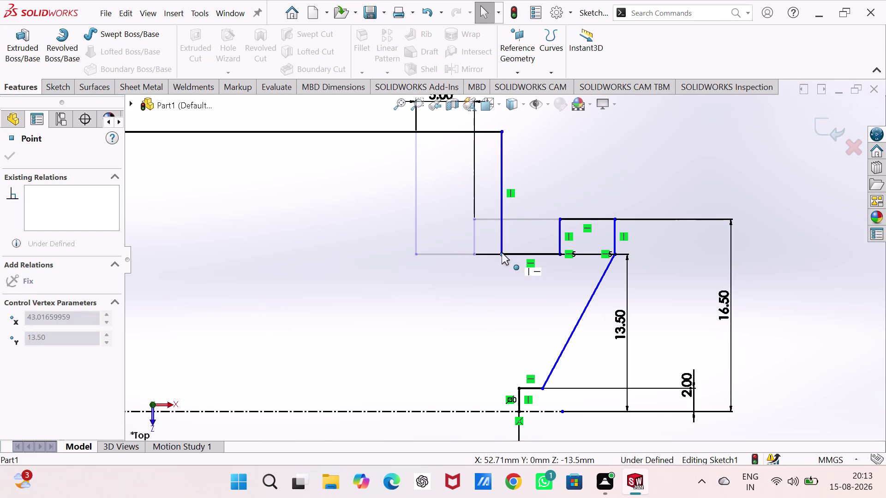
drag(501, 253, 430, 256)
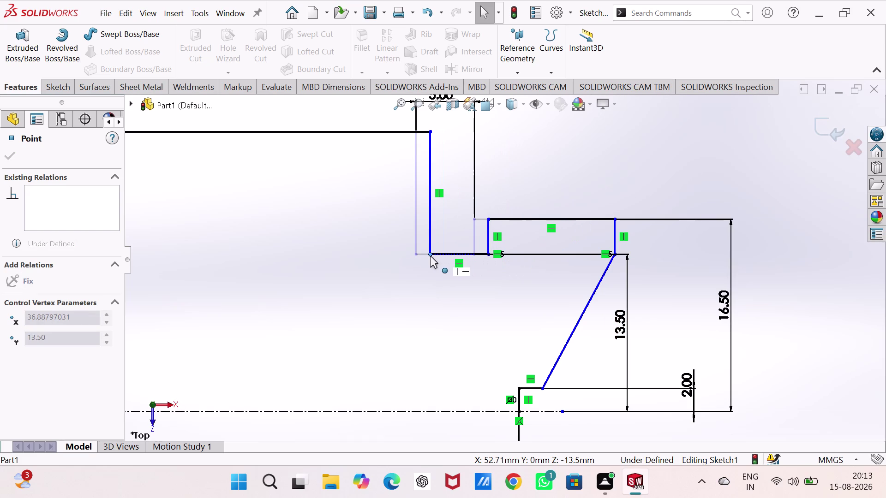
drag(430, 256, 406, 262)
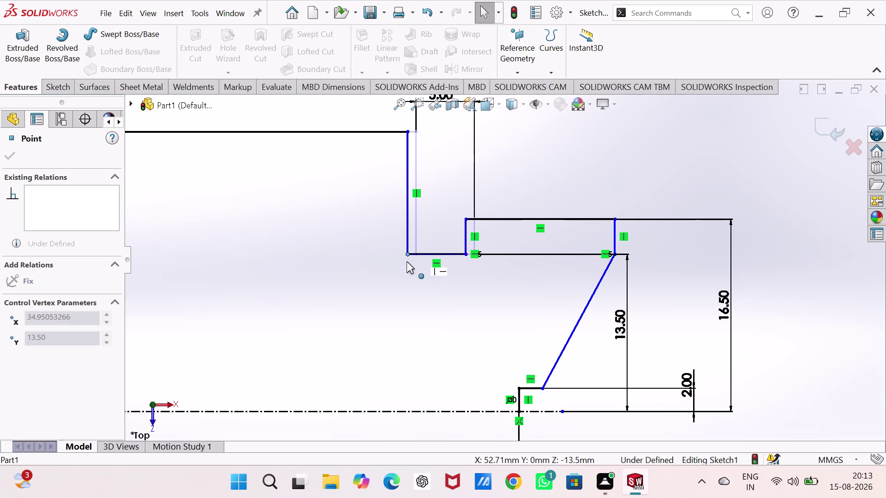
drag(407, 262, 385, 263)
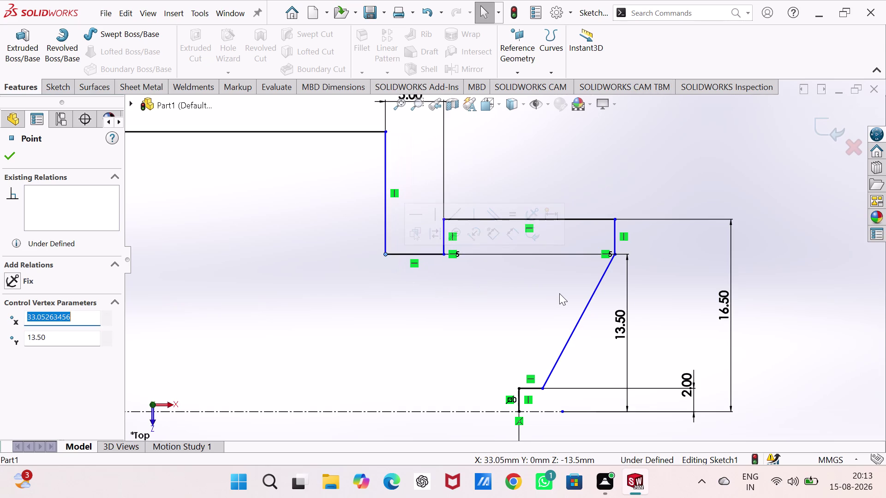
scroll(down, 3)
scroll(down, 3)
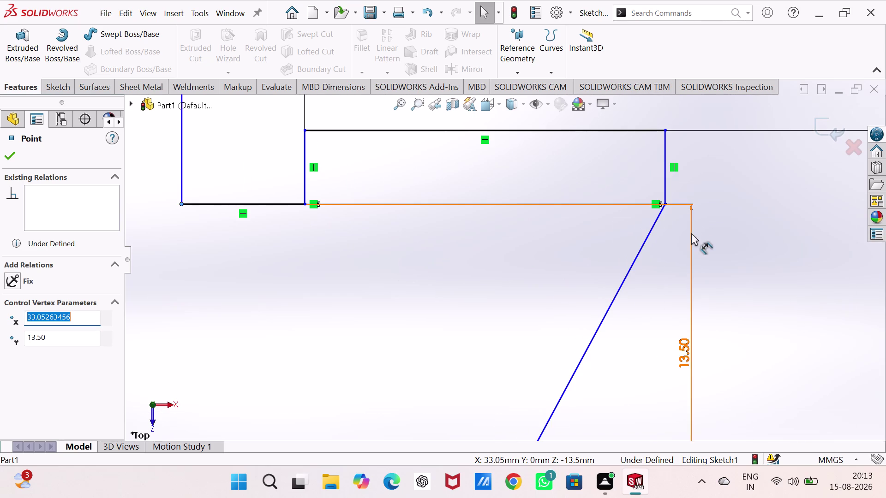
Move the 13.50 dimension right and dimension the chamfer's upper end 11 mm from the axis corner.
drag(691, 233, 819, 235)
click(697, 295)
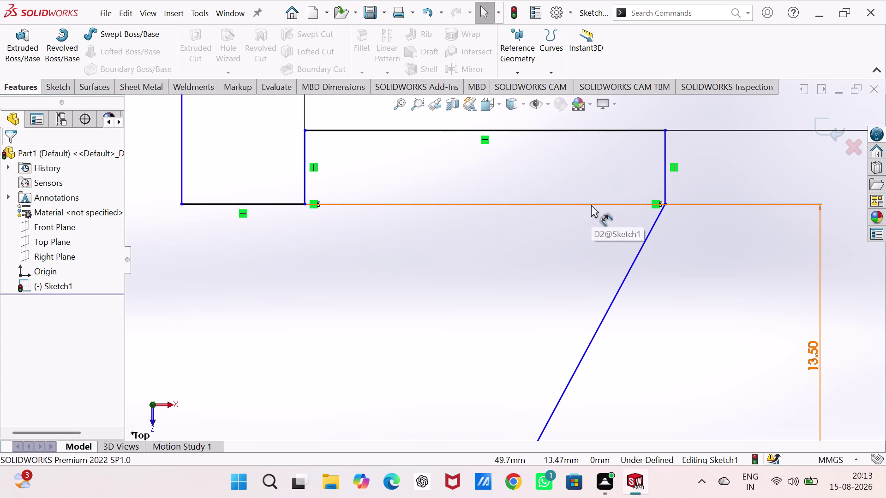
scroll(up, 3)
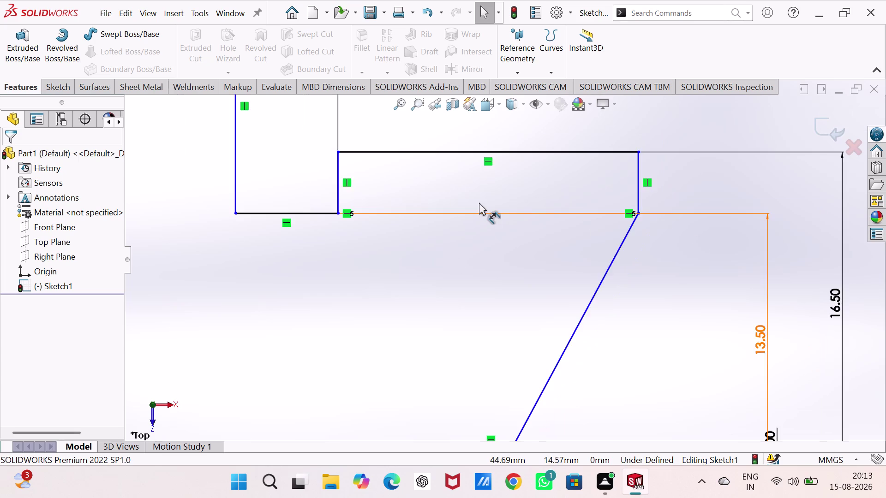
scroll(up, 3)
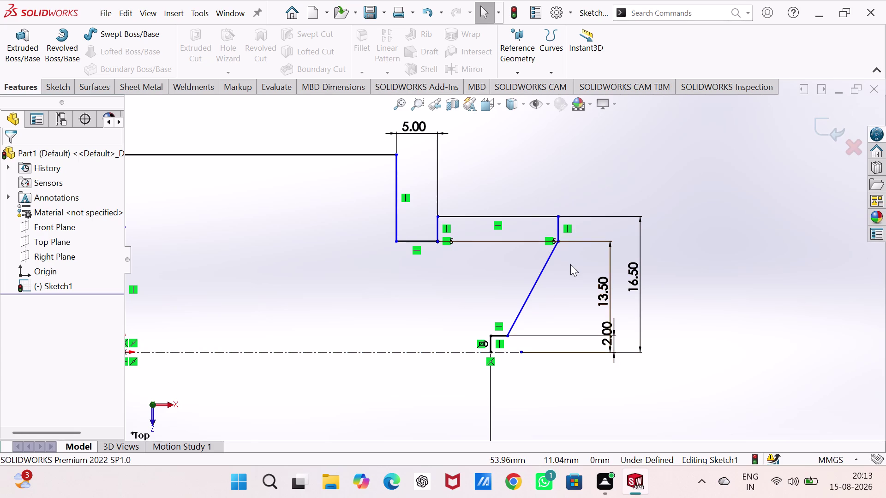
right_drag(759, 329, 799, 96)
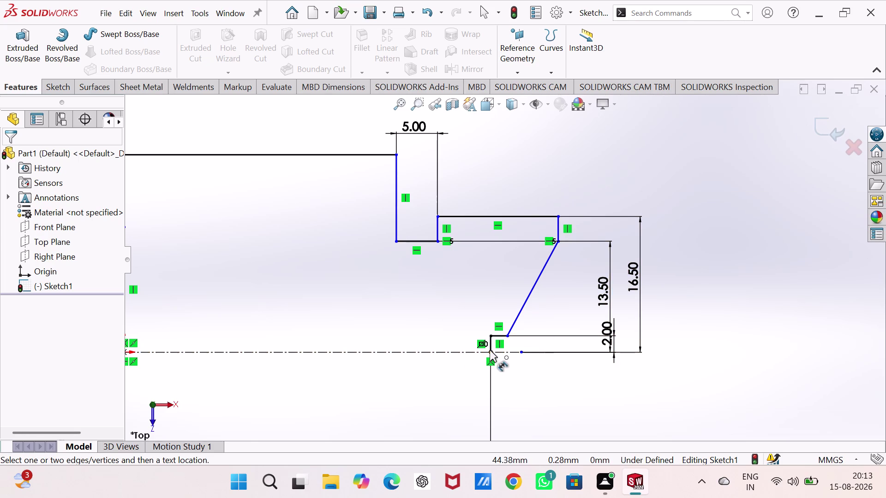
click(489, 350)
click(558, 234)
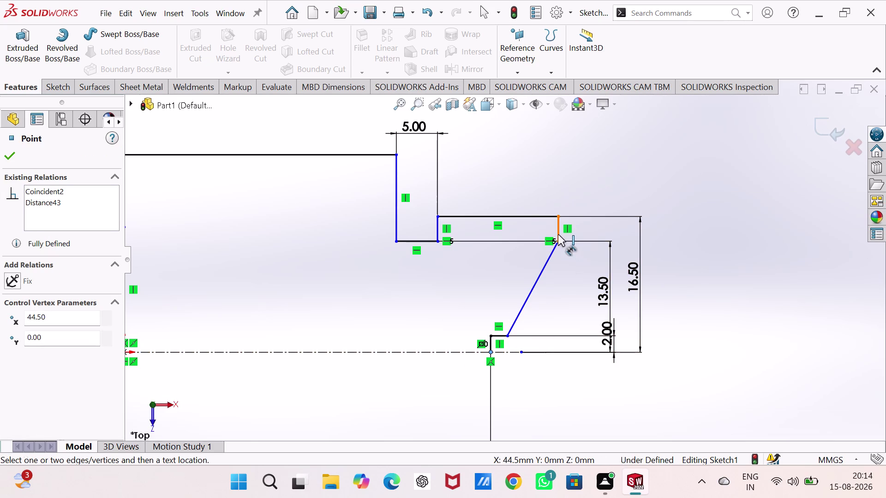
click(537, 404)
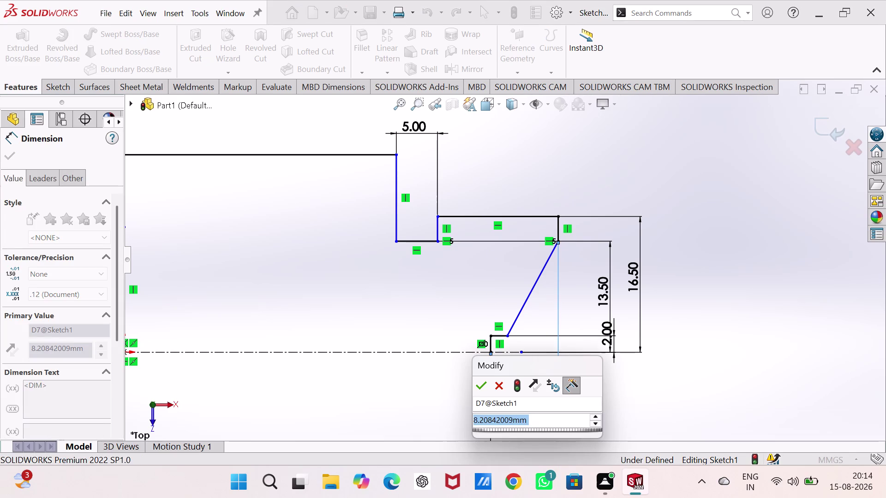
Confirm the 11 mm offset dimension and exit dimensioning.
text(11)
key(Return)
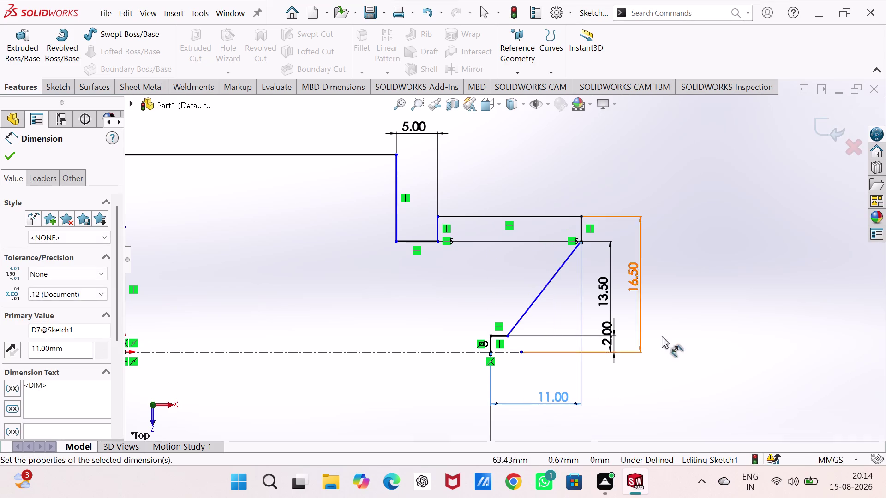
click(746, 273)
key(Escape)
key(Escape)
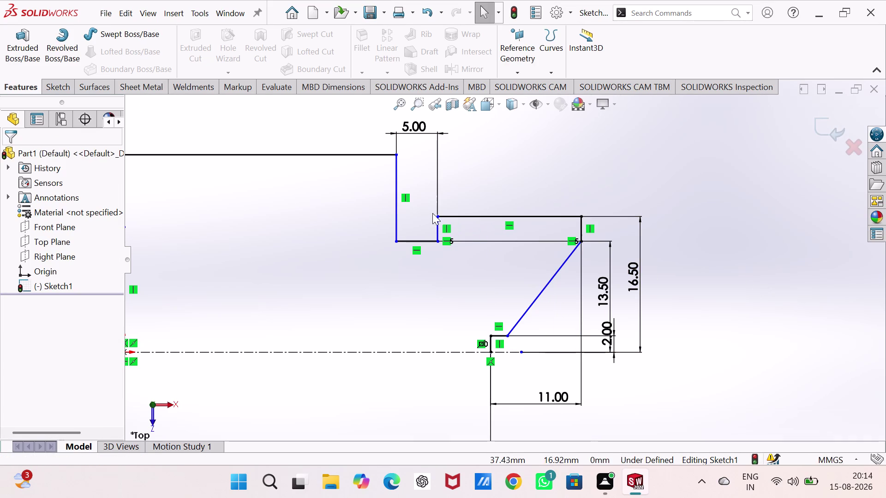
Drag the notch's inner corner right, just beside the chamfer's top end.
drag(437, 216, 526, 215)
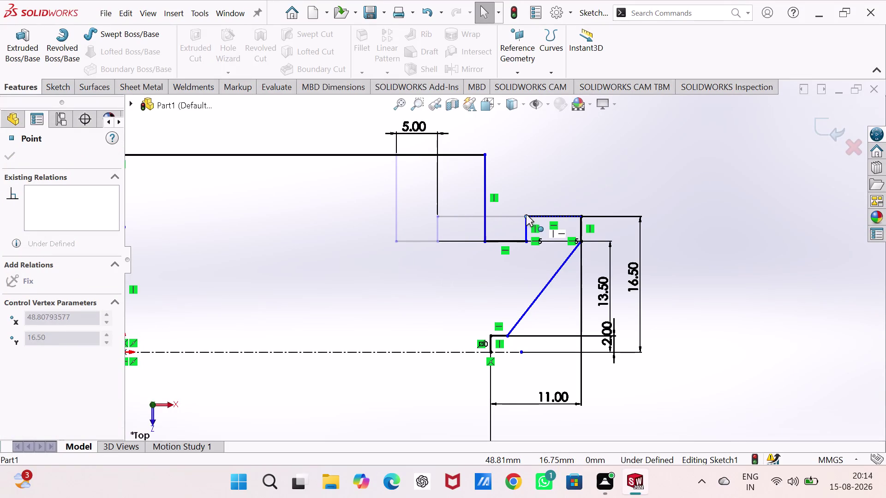
drag(526, 214, 531, 214)
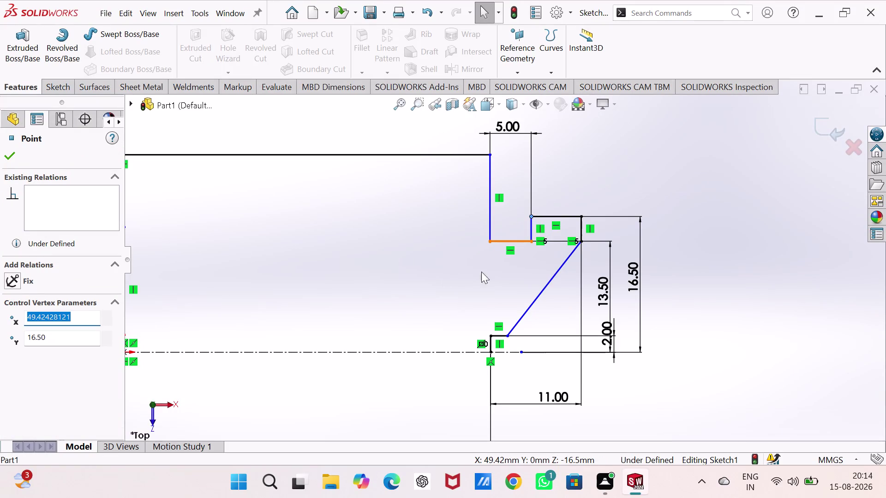
scroll(up, 3)
scroll(down, 3)
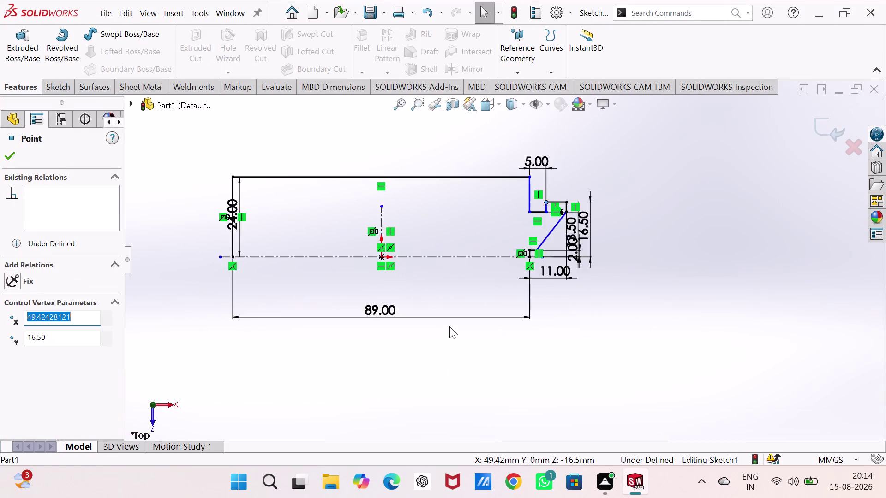
scroll(down, 3)
scroll(up, 3)
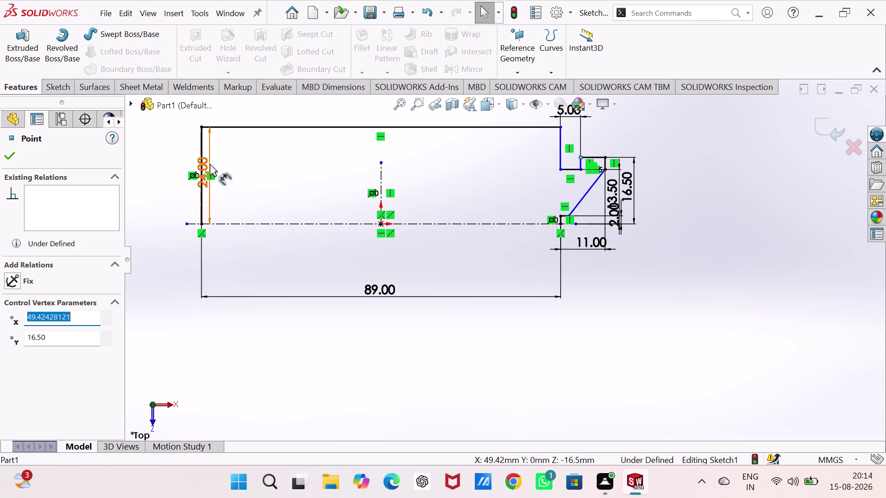
Select the 24.00 overall height dimension.
drag(209, 164, 177, 168)
scroll(down, 3)
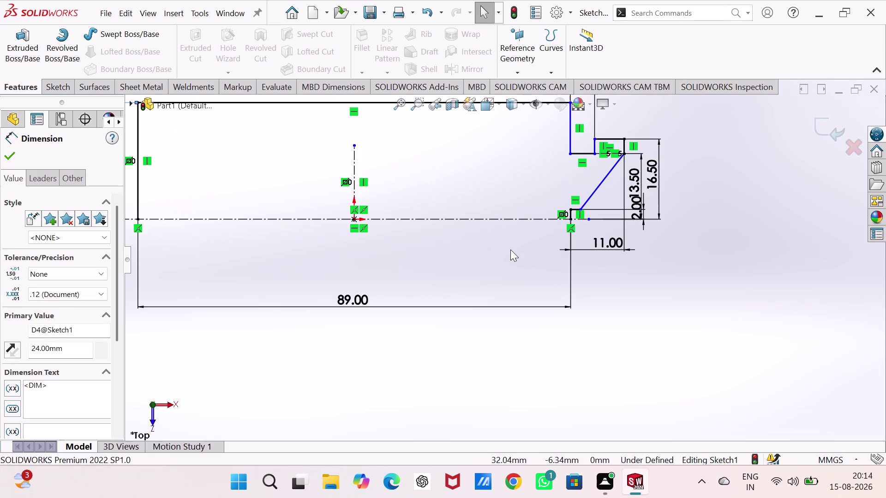
scroll(up, 3)
scroll(down, 3)
scroll(up, 3)
scroll(down, 3)
scroll(up, 3)
scroll(down, 3)
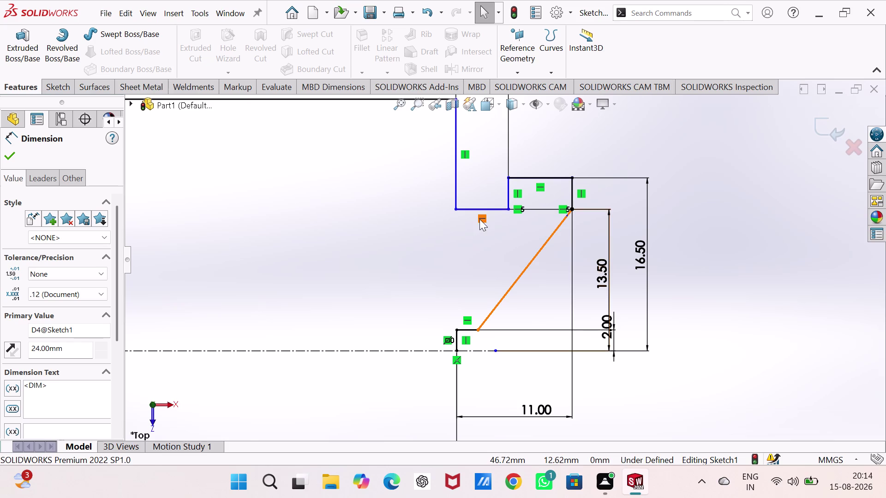
click(509, 197)
click(713, 209)
right_drag(713, 288, 719, 76)
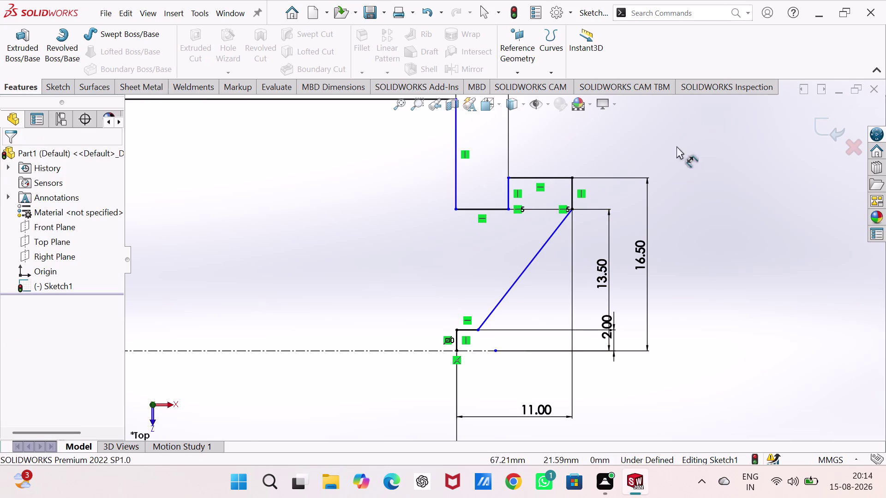
click(509, 196)
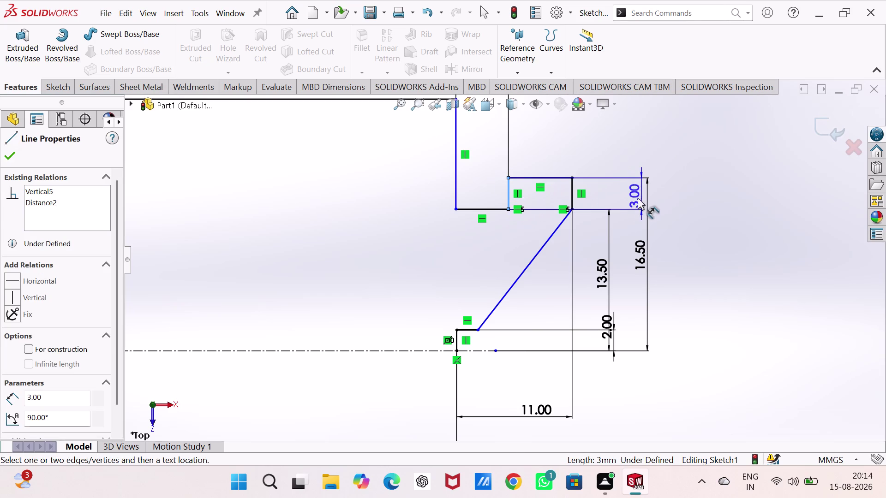
click(629, 198)
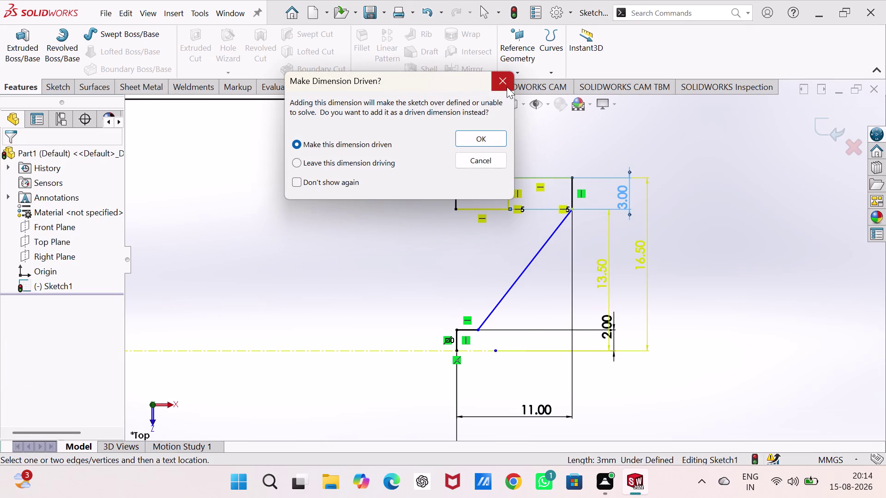
click(507, 86)
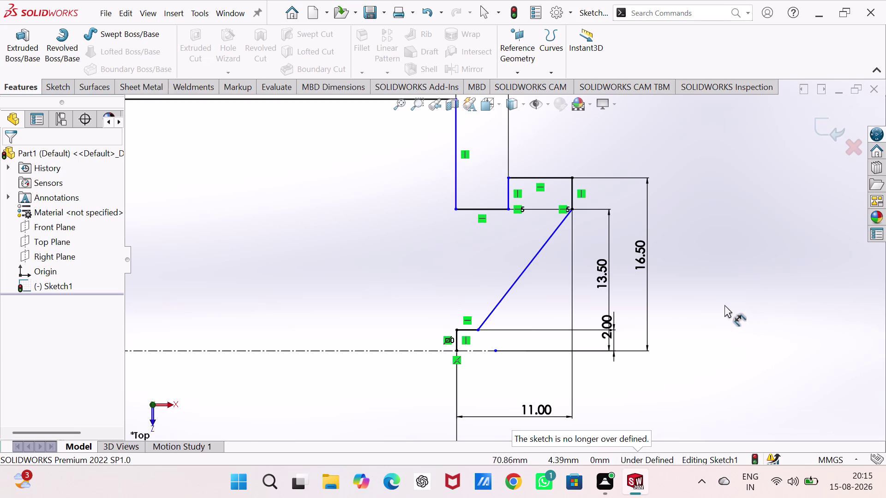
scroll(up, 3)
scroll(down, 3)
scroll(up, 3)
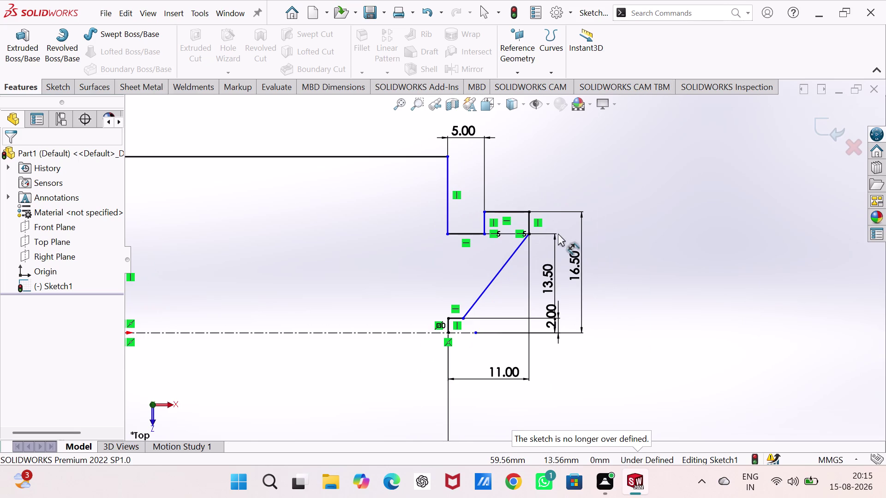
click(430, 155)
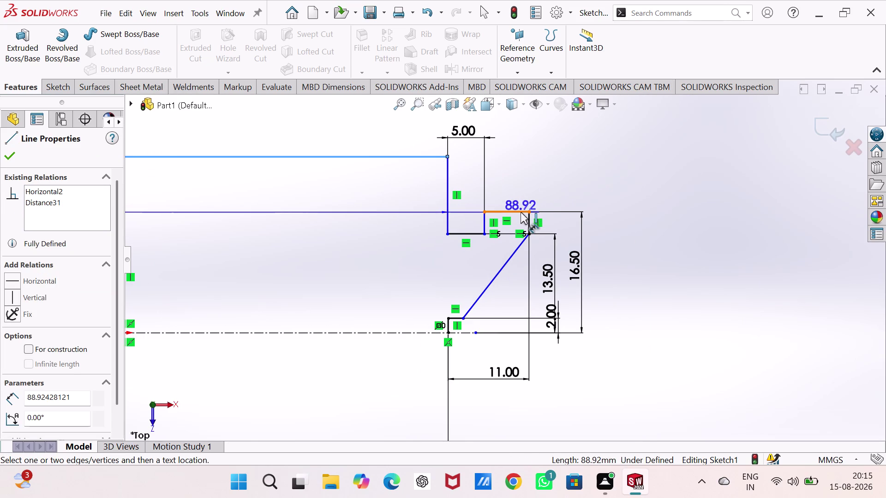
click(520, 212)
click(541, 183)
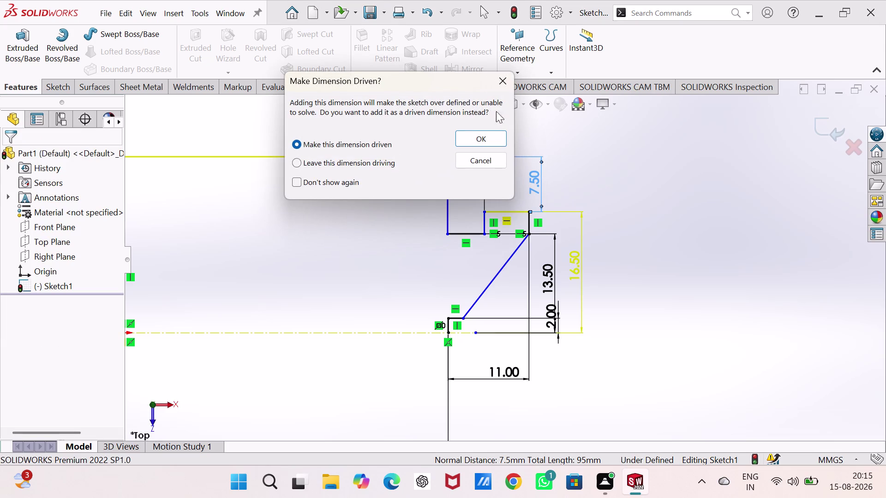
click(510, 79)
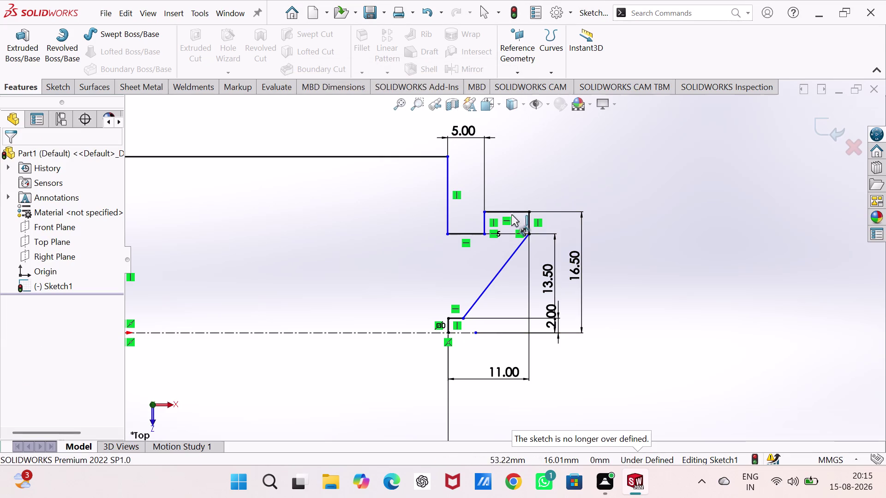
click(447, 217)
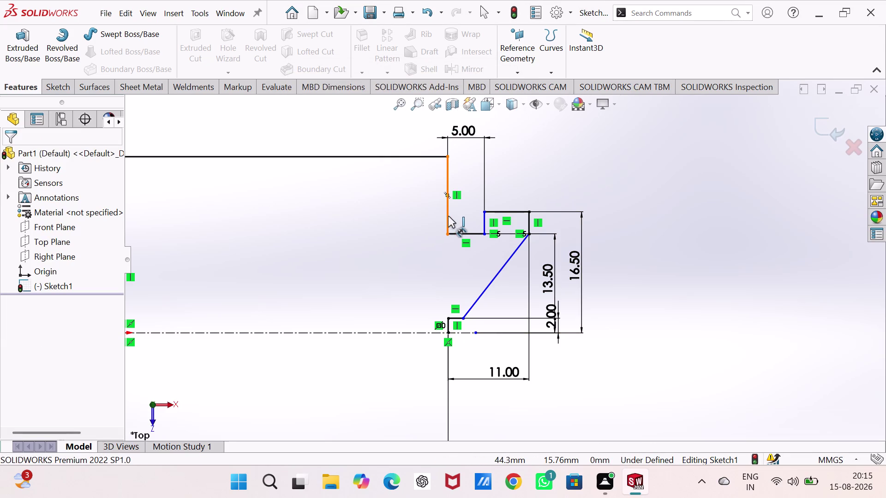
click(568, 187)
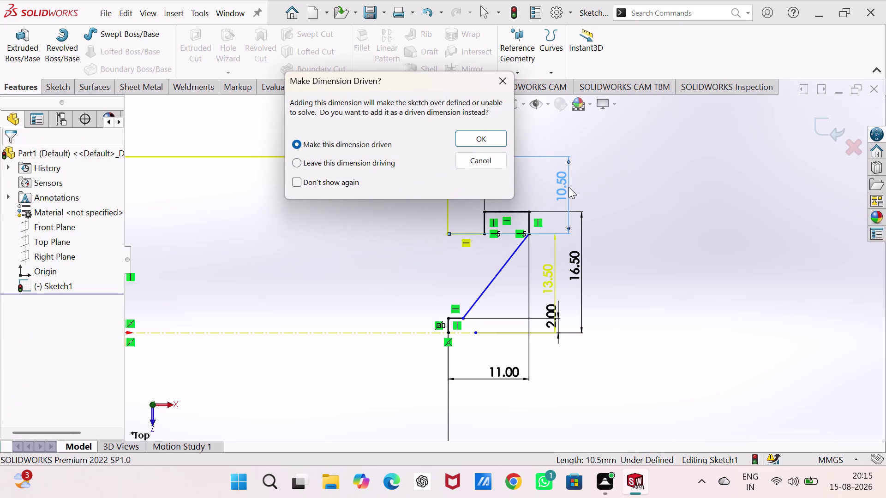
click(502, 85)
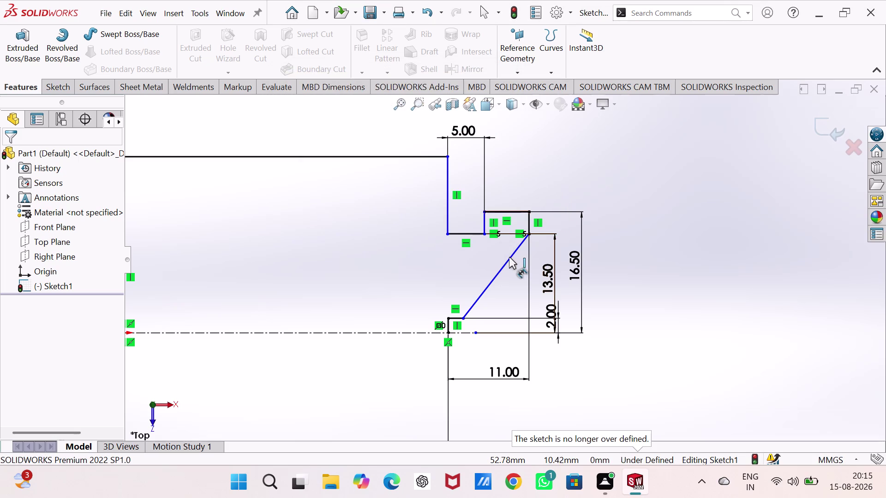
click(501, 270)
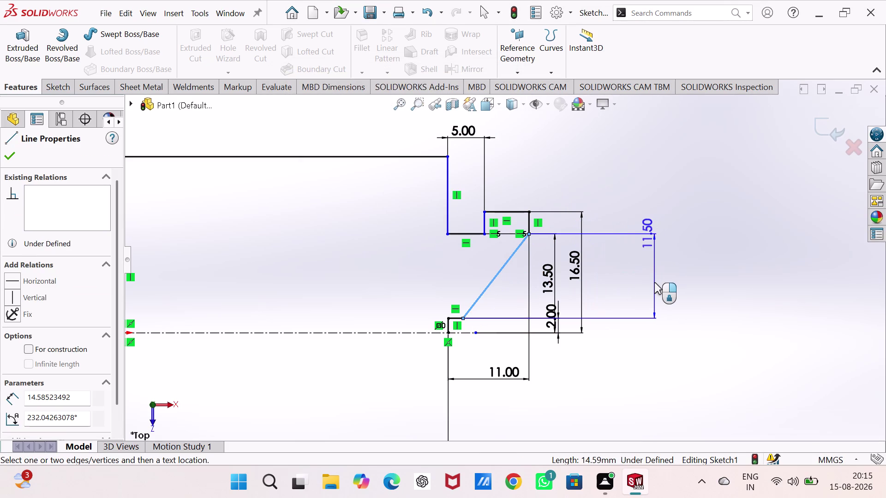
click(654, 287)
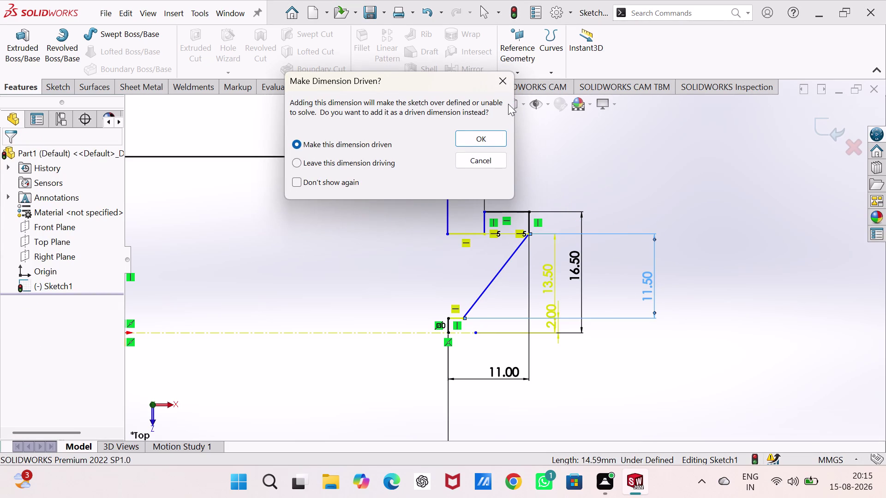
click(505, 81)
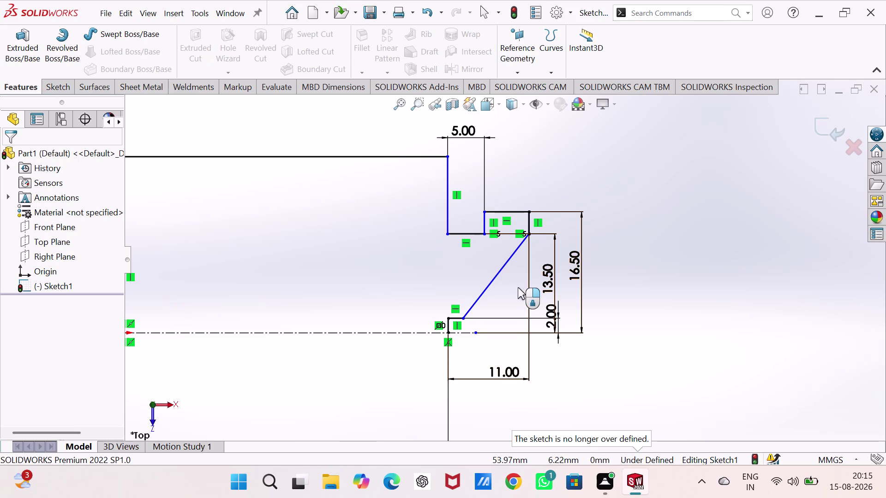
scroll(down, 3)
scroll(down, 3)
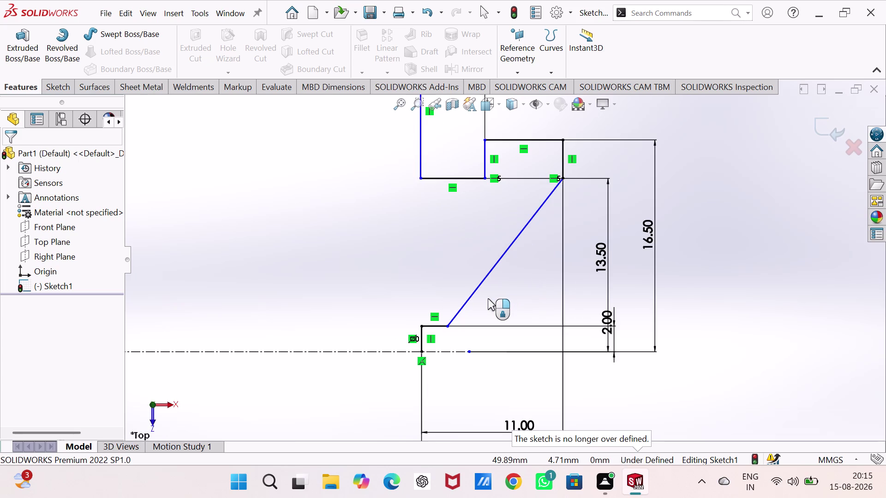
scroll(down, 3)
scroll(down, 3)
key(Escape)
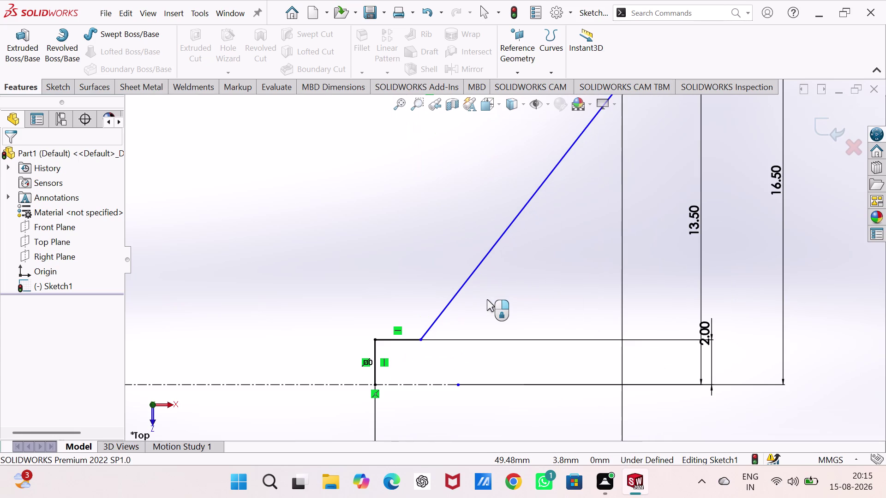
key(Escape)
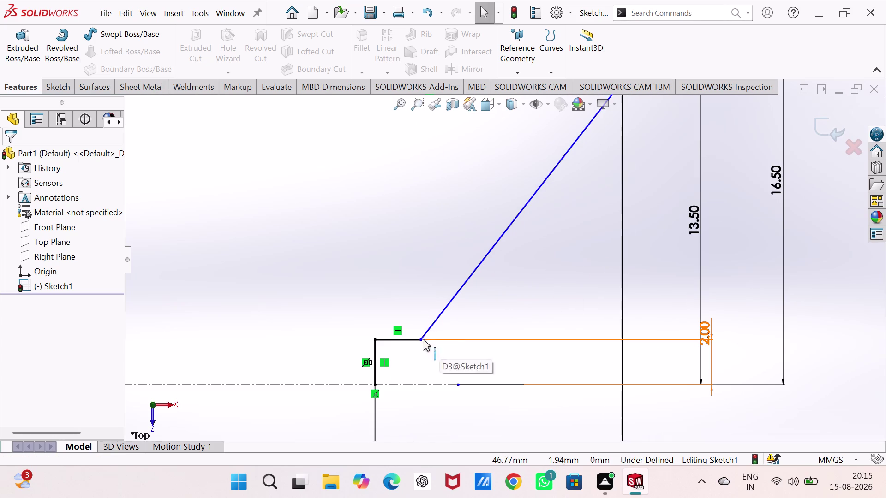
click(422, 338)
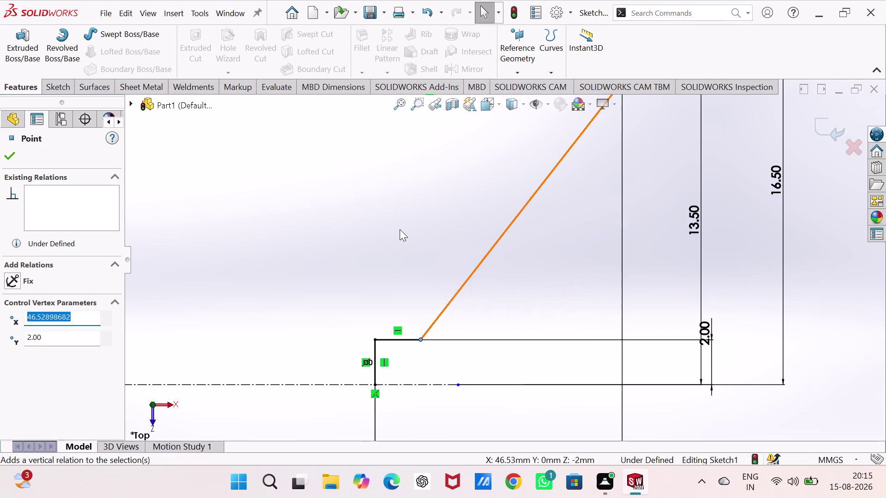
click(396, 226)
scroll(up, 3)
scroll(up, 3)
scroll(down, 3)
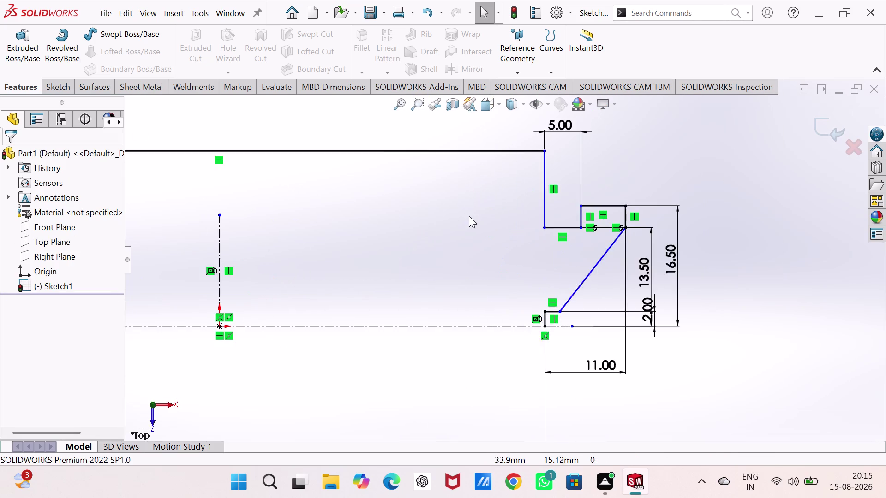
scroll(up, 3)
scroll(down, 3)
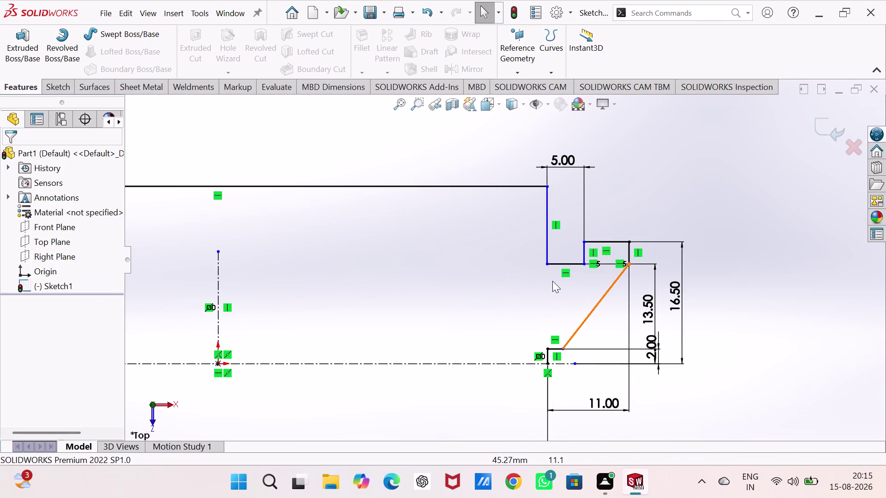
right_drag(482, 304, 487, 278)
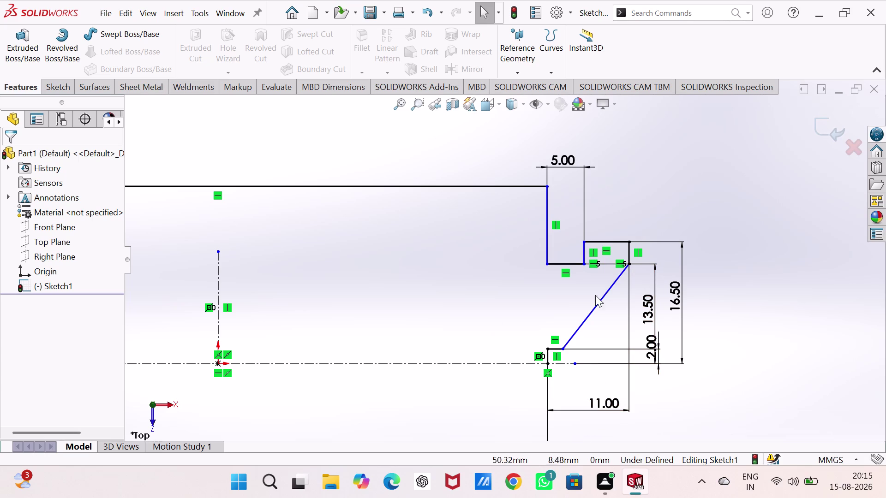
scroll(up, 3)
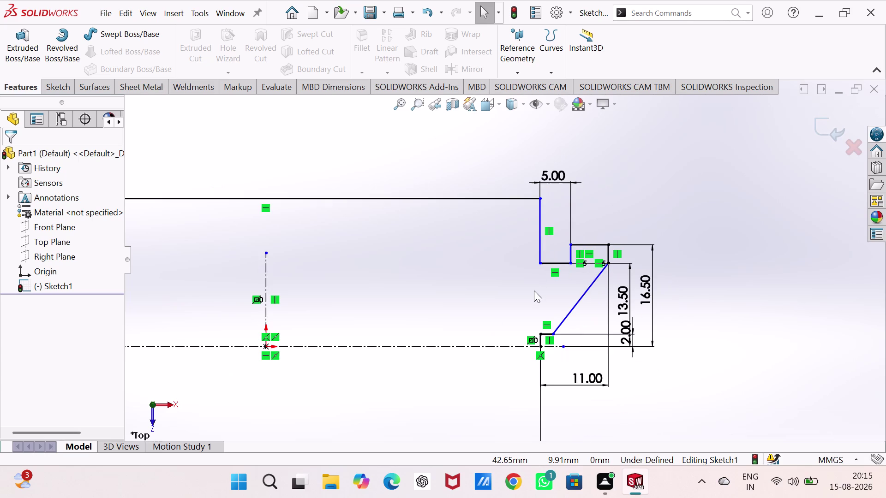
scroll(down, 3)
scroll(down, 3)
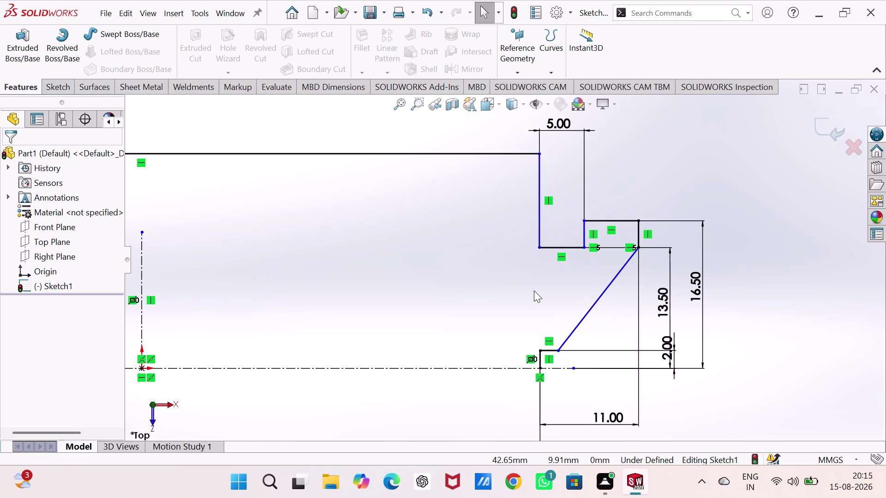
scroll(up, 3)
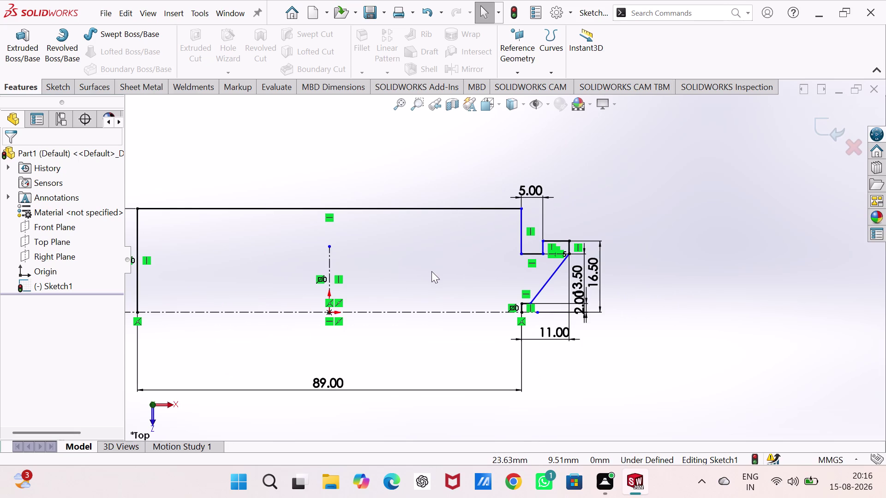
key(Escape)
scroll(down, 3)
scroll(down, 3)
scroll(down, 3)
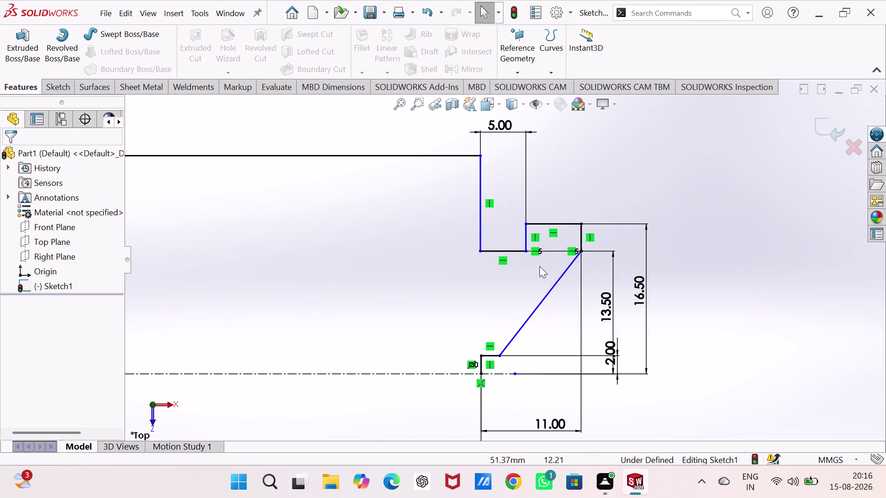
scroll(down, 3)
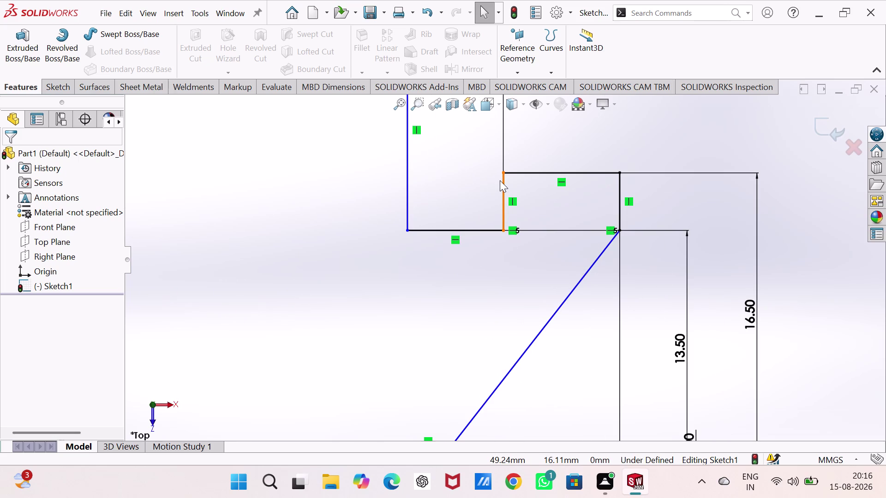
click(503, 194)
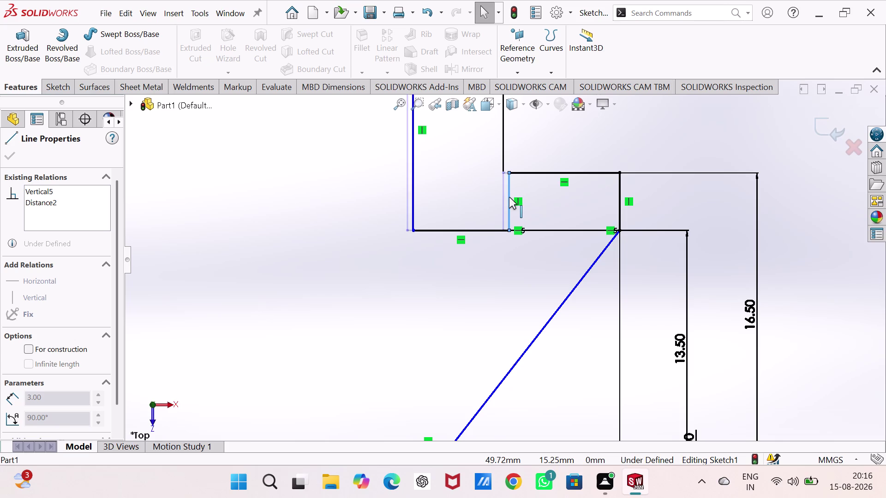
Place a height dimension on the short vertical line.
right_drag(335, 279, 367, 105)
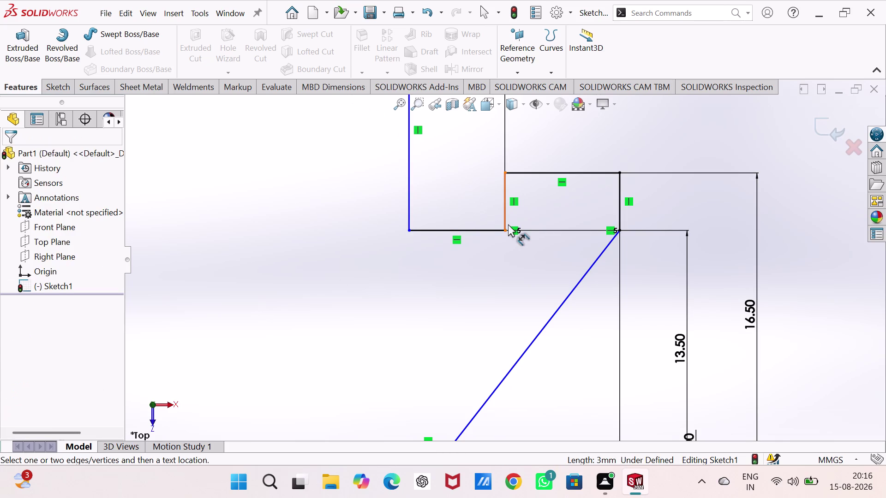
click(505, 217)
click(662, 214)
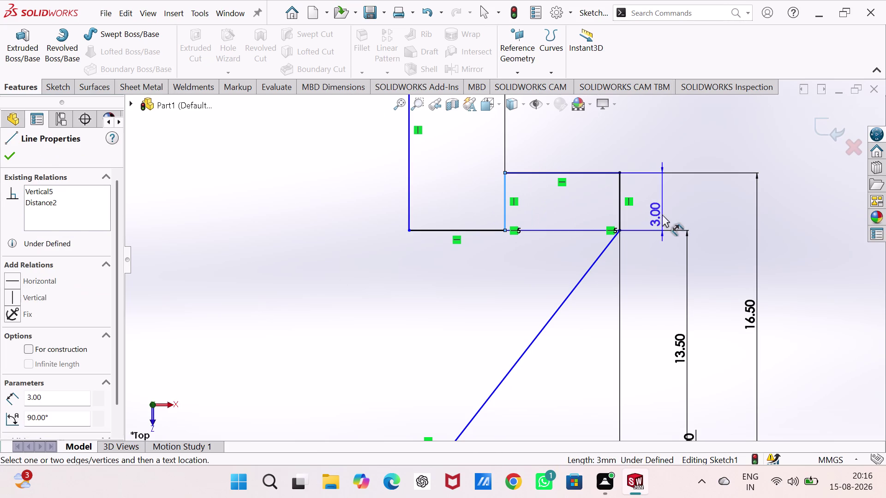
click(502, 79)
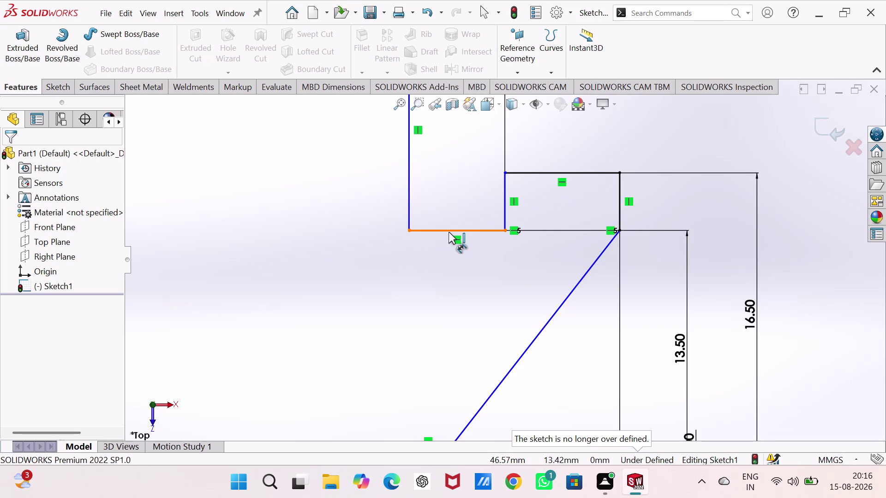
Dimension the upper step's top edge to 11 mm.
click(544, 172)
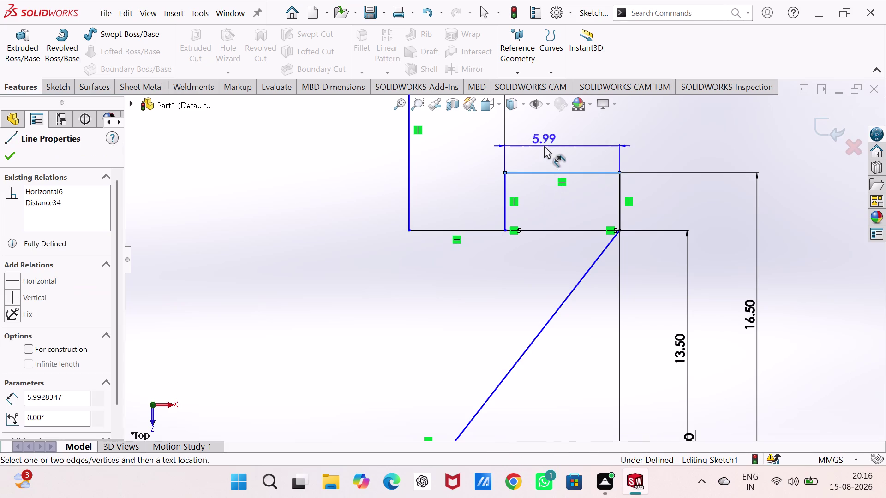
click(544, 142)
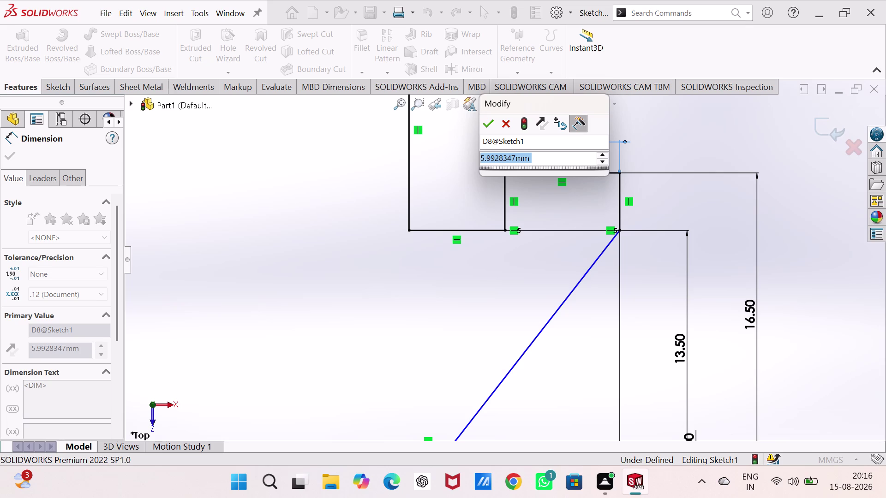
text(11)
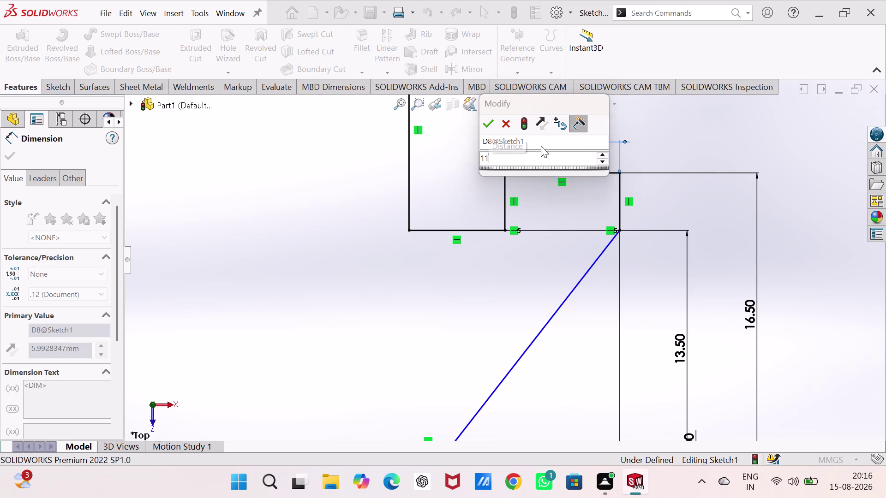
key(Return)
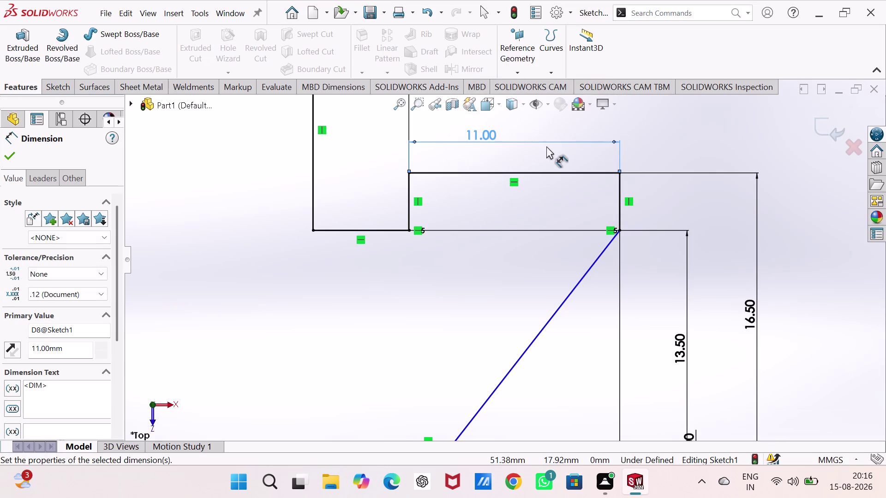
scroll(up, 3)
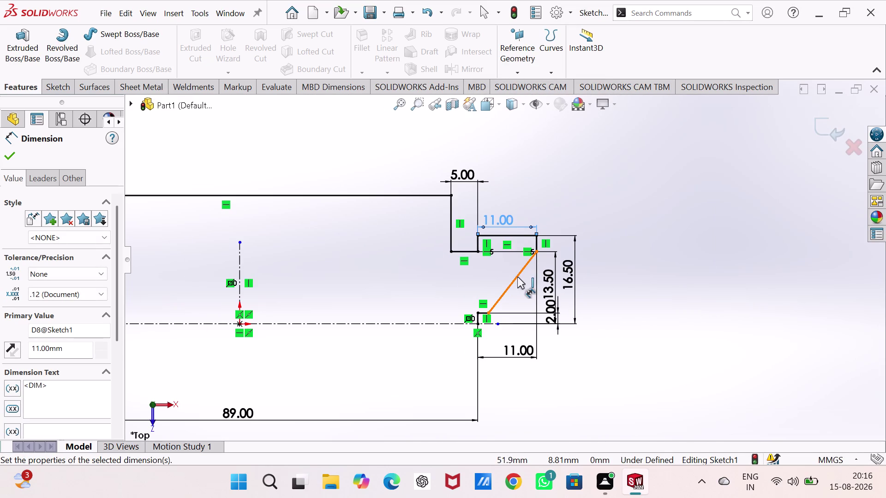
Place a 52.04° angle dimension between the chamfer line and its short base line.
scroll(down, 3)
scroll(down, 3)
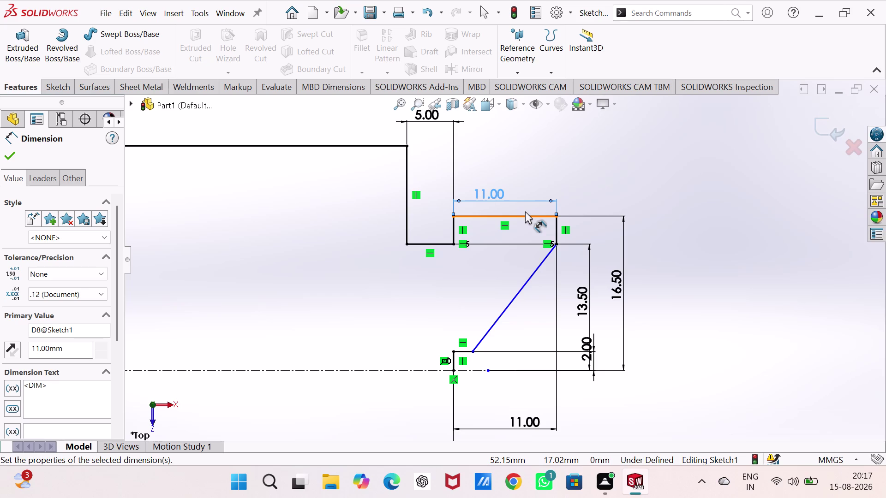
click(465, 353)
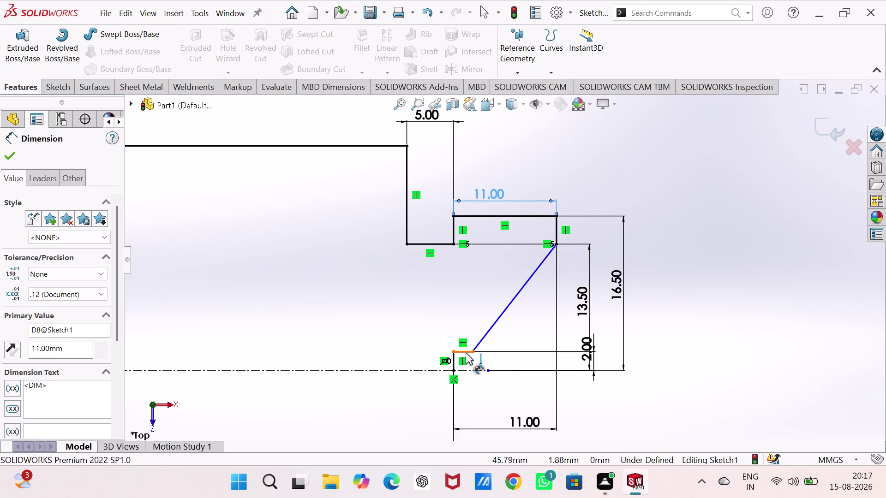
click(495, 321)
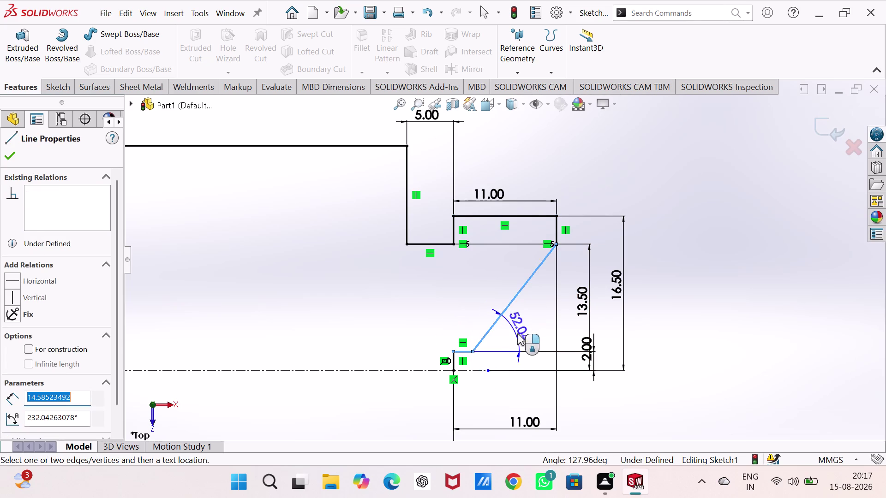
click(518, 336)
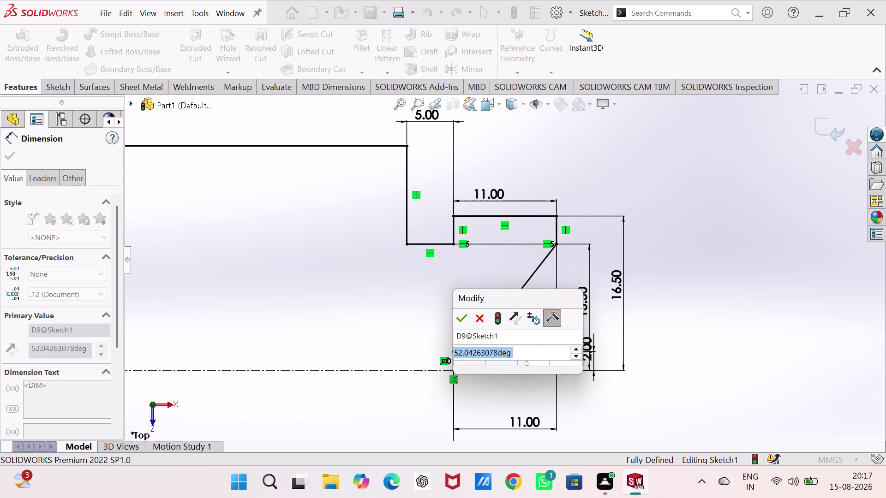
Change the chamfer angle dimension to 45° and exit Smart Dimension.
text(43)
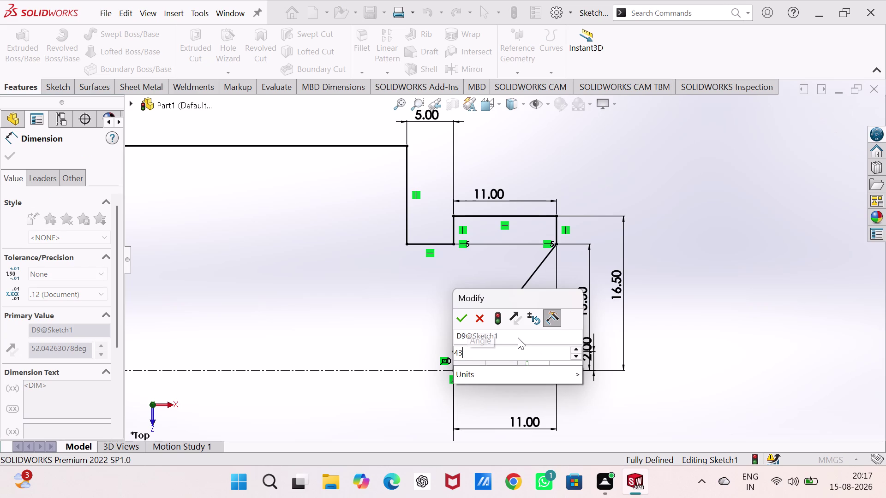
key(BackSpace)
key(5)
key(Return)
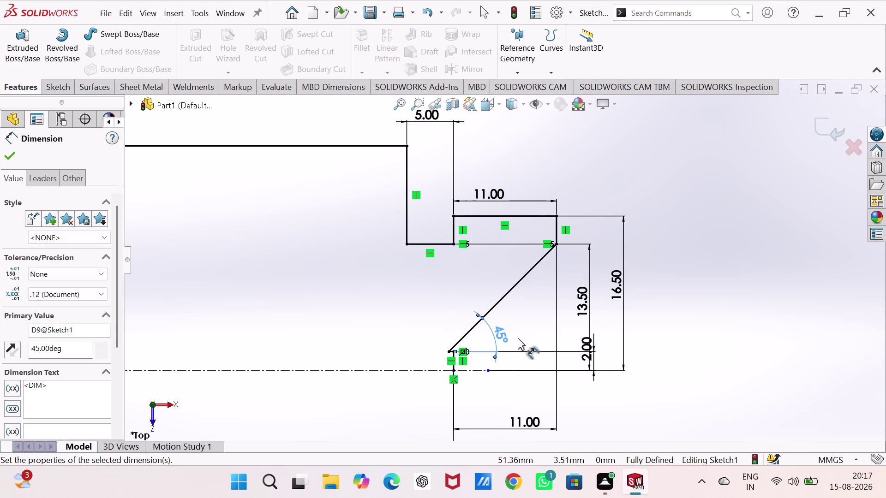
scroll(down, 3)
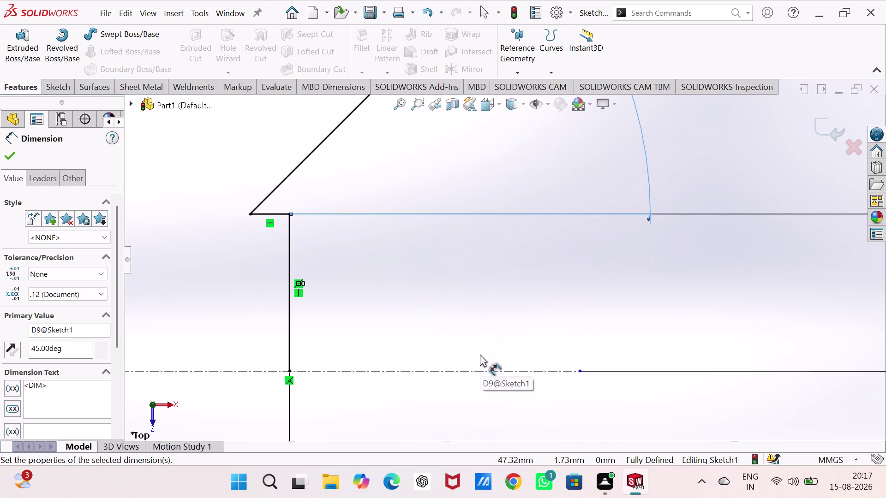
scroll(up, 3)
scroll(down, 3)
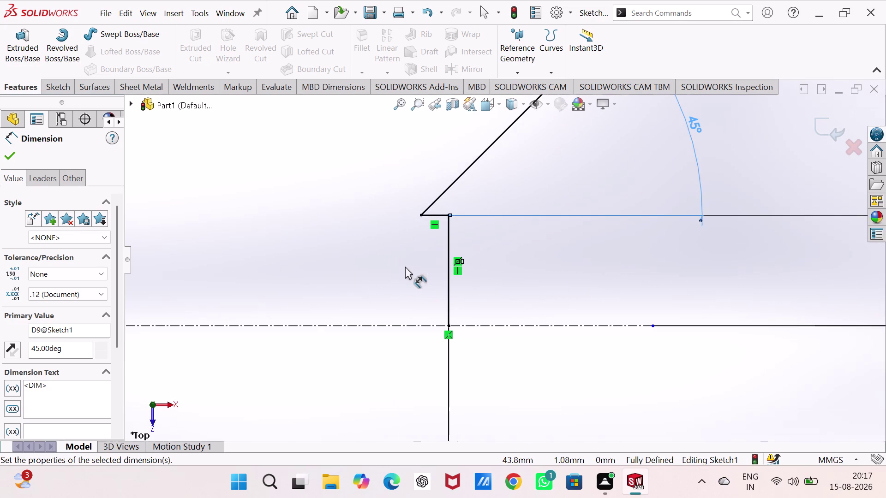
key(Escape)
key(Escape)
key(Escape)
key(Escape)
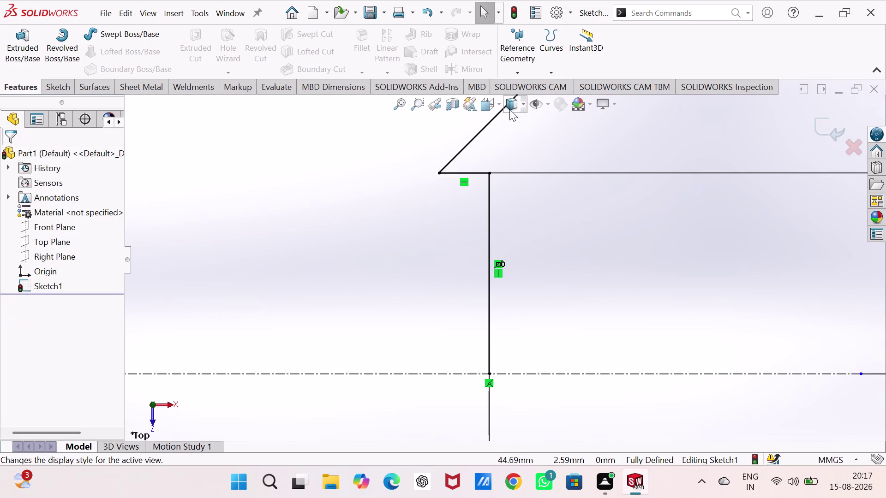
Drag the chamfer's lower end point to the right.
scroll(up, 3)
scroll(up, 3)
scroll(up, 3)
scroll(down, 3)
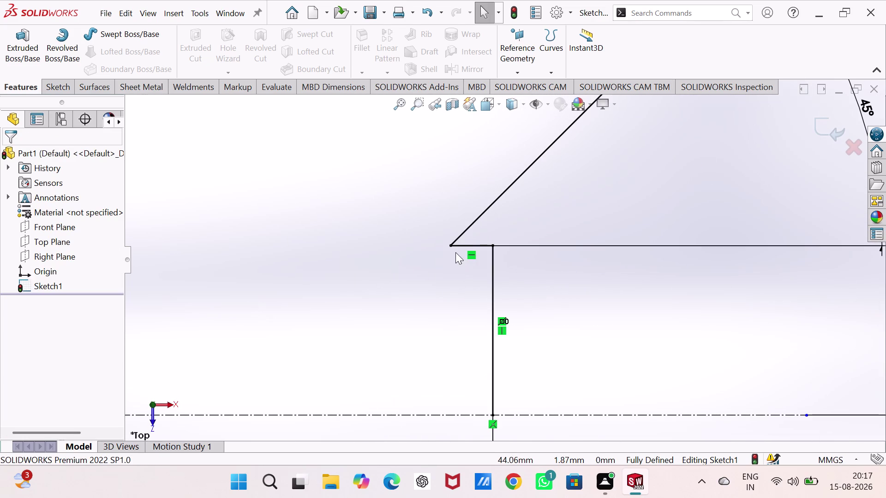
drag(450, 245, 512, 248)
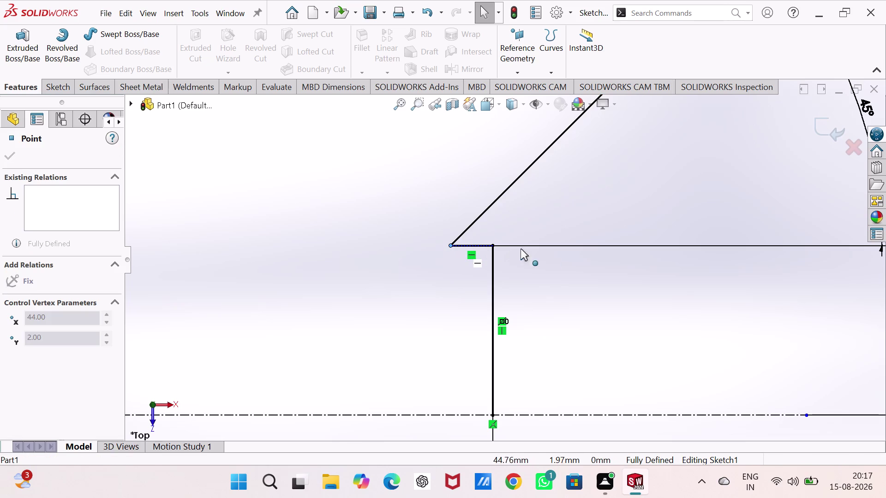
drag(512, 248, 543, 250)
Start deleting the tiny 0.5 mm line at the chamfer's base, then cancel.
scroll(up, 3)
scroll(up, 3)
scroll(down, 3)
scroll(up, 3)
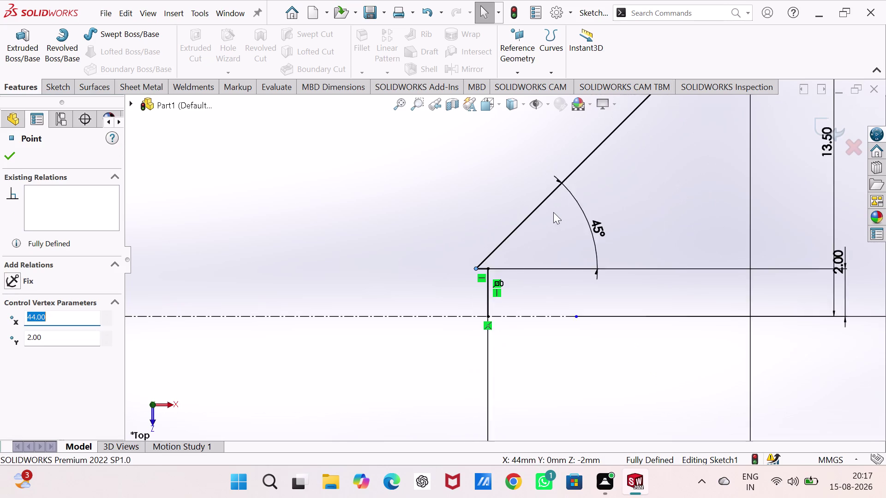
scroll(up, 3)
scroll(up, 3)
scroll(up, 3)
scroll(down, 3)
scroll(down, 3)
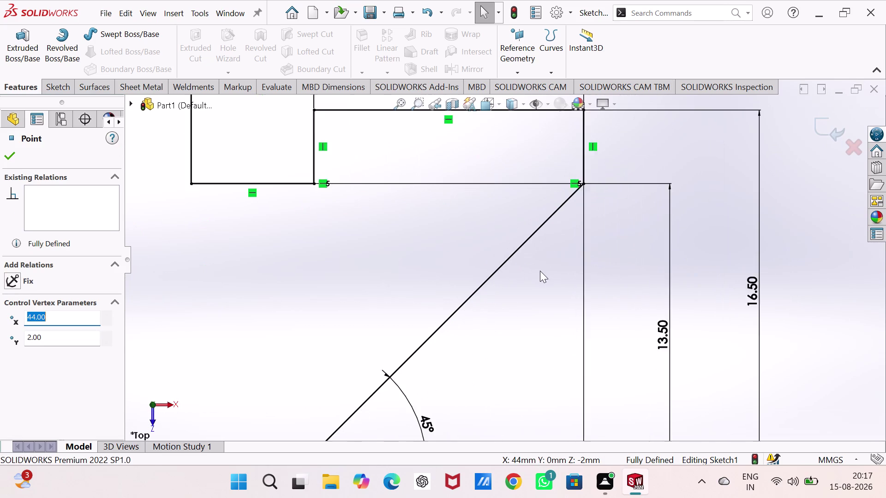
scroll(up, 3)
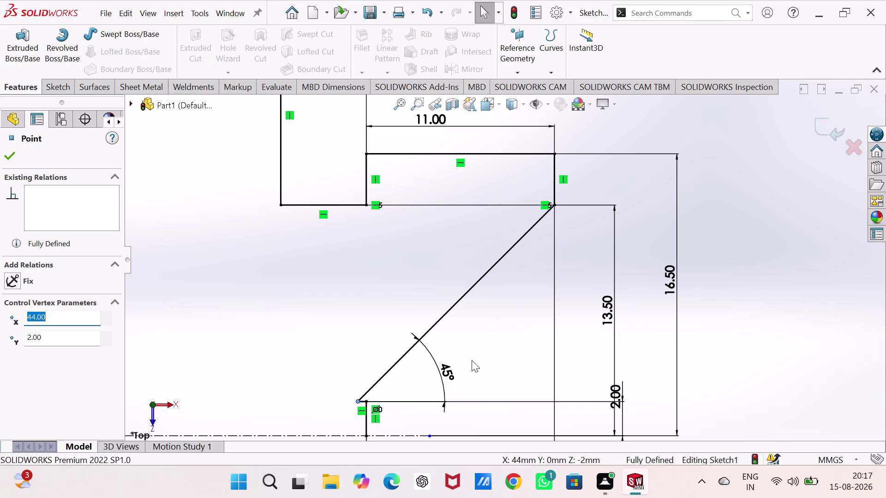
scroll(down, 3)
scroll(up, 3)
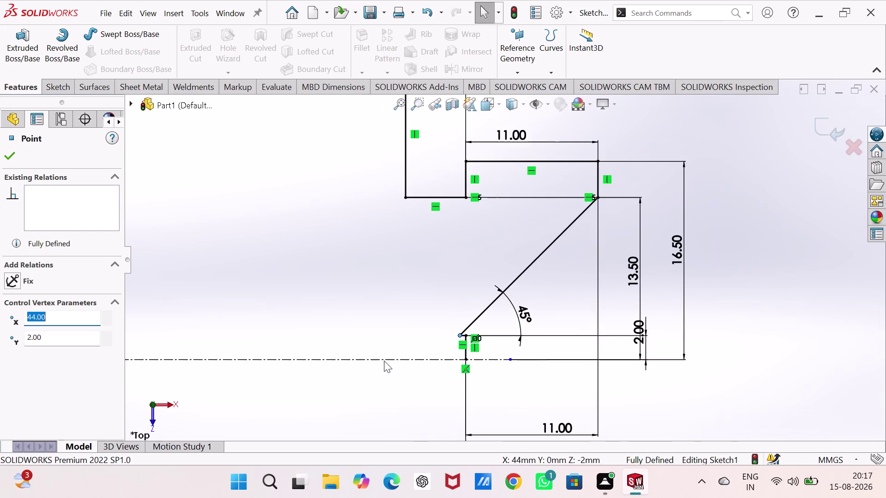
scroll(up, 3)
scroll(down, 3)
scroll(down, 3)
scroll(down, 3)
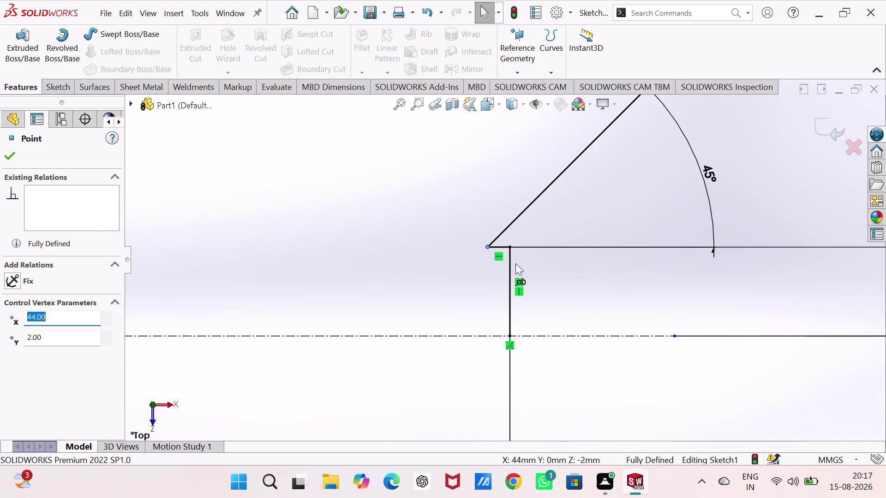
click(493, 246)
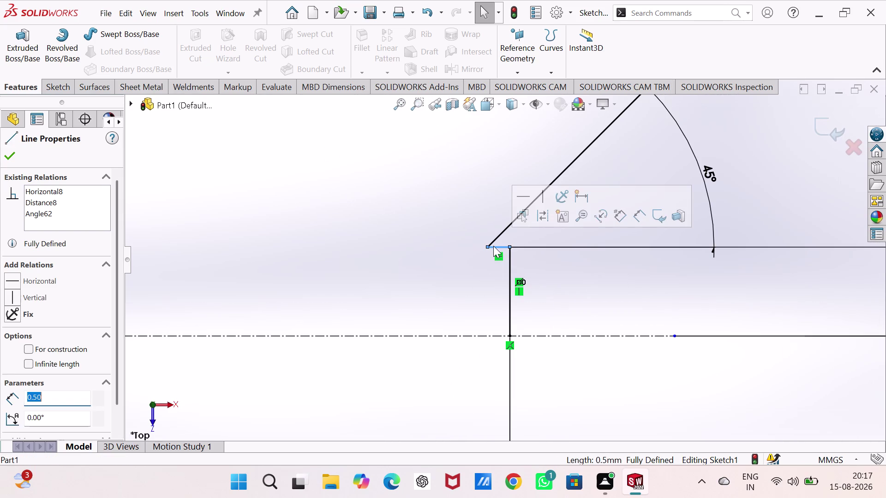
key(Delete)
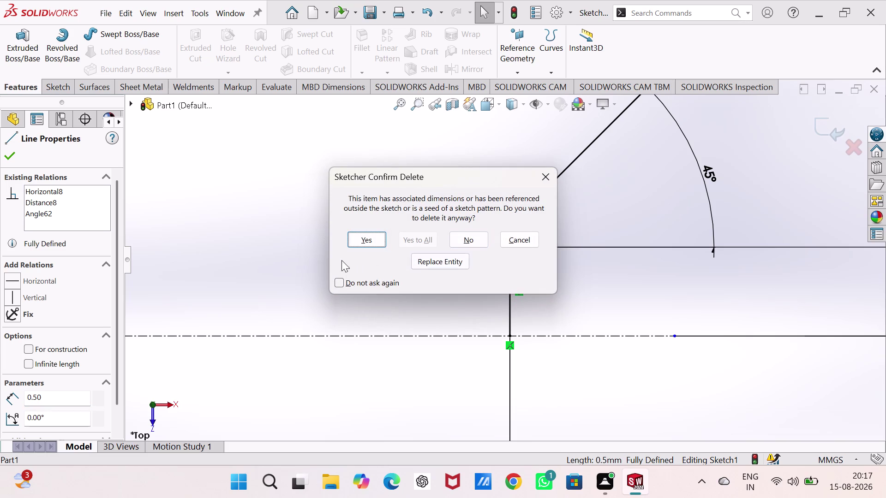
click(545, 177)
Undo the last sketch edit.
scroll(up, 3)
scroll(up, 3)
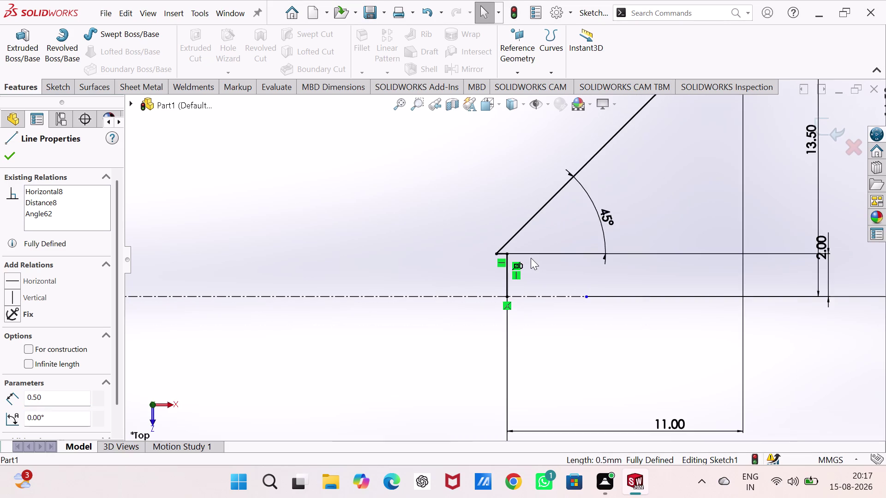
scroll(down, 3)
scroll(up, 3)
scroll(up, 3)
scroll(down, 3)
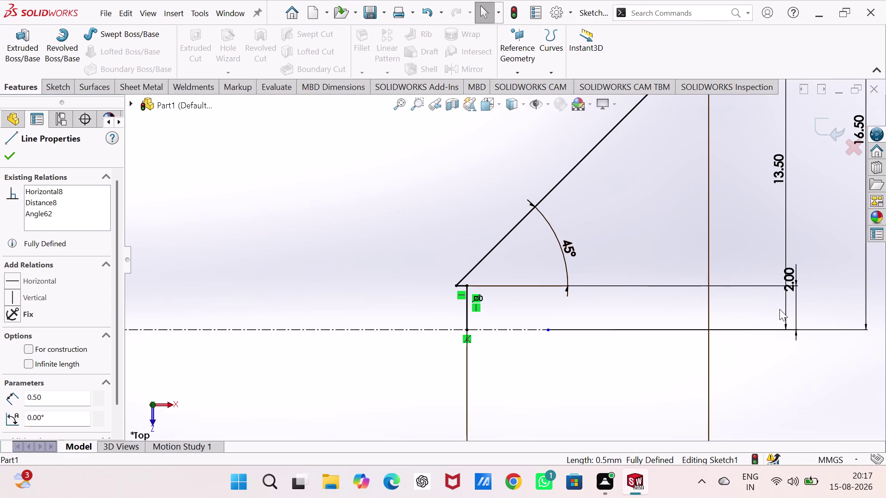
key(ctrl+z)
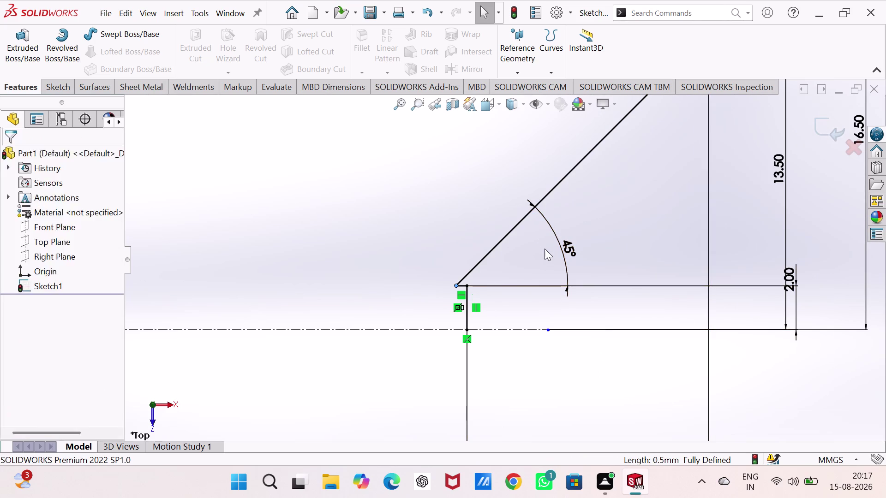
Undo the 45° change, then delete the restored 52.04° chamfer angle dimension.
key(ctrl+z)
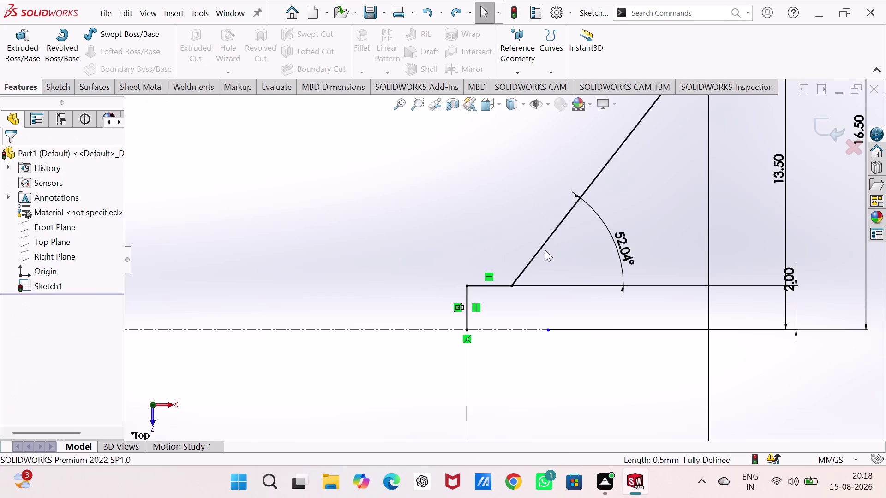
scroll(up, 3)
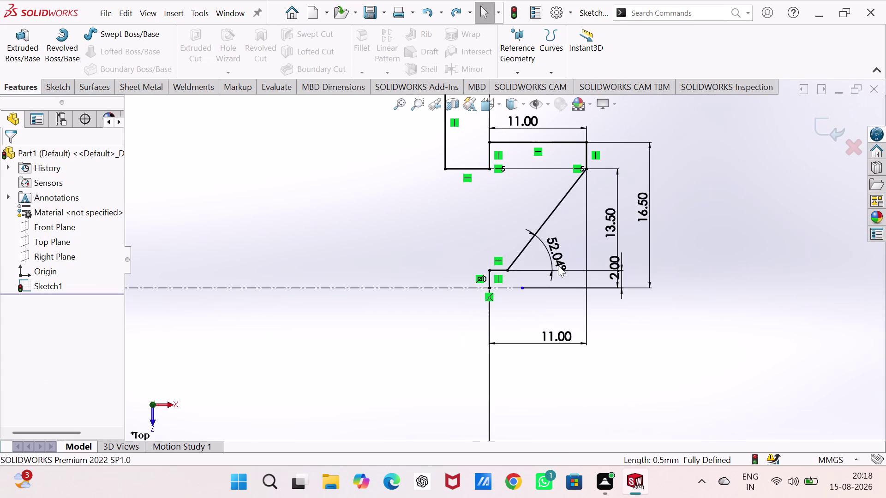
scroll(down, 3)
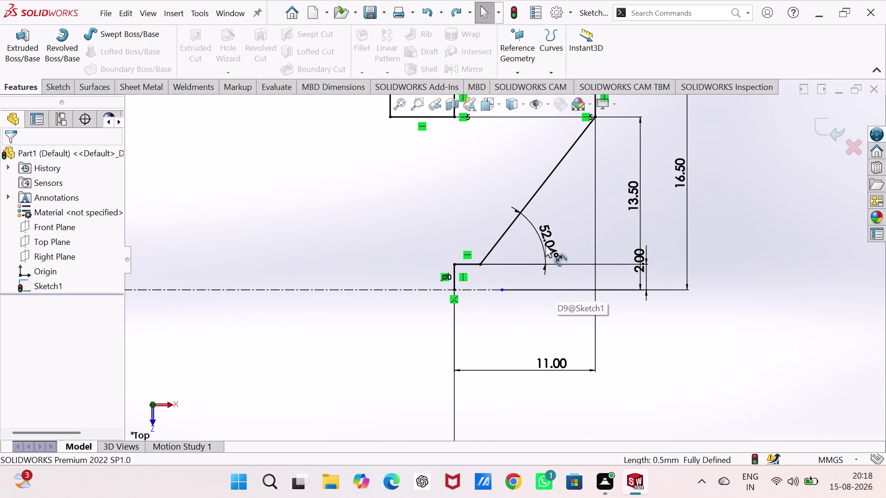
click(545, 245)
key(Delete)
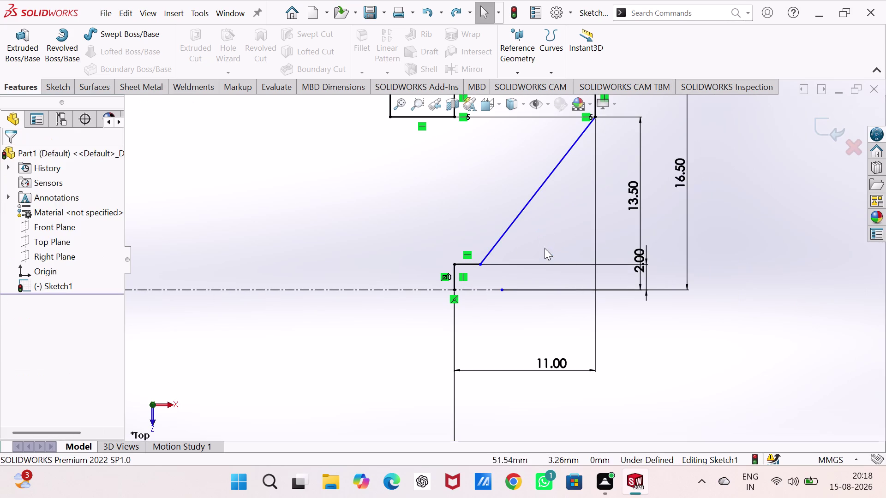
Zoom to the chamfer corner and select the vertical edge and chamfer line.
scroll(up, 3)
scroll(up, 3)
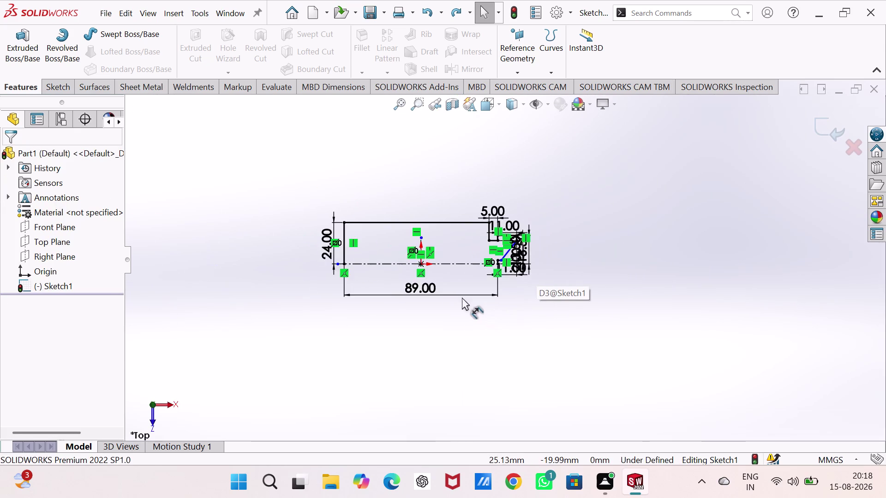
scroll(down, 3)
scroll(down, 3)
scroll(up, 3)
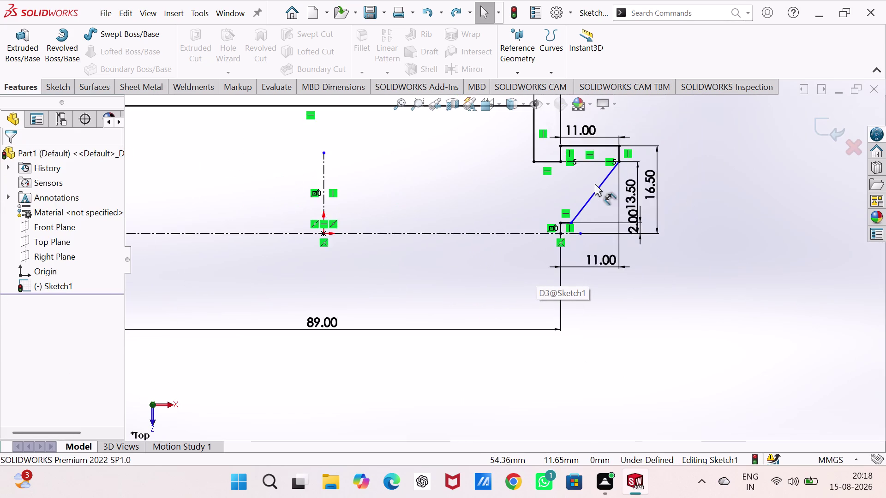
scroll(down, 3)
scroll(up, 3)
scroll(down, 3)
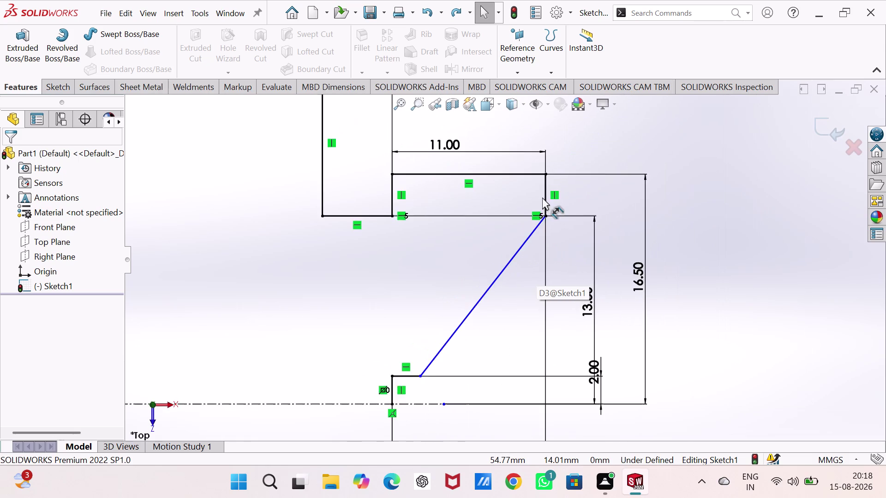
scroll(down, 3)
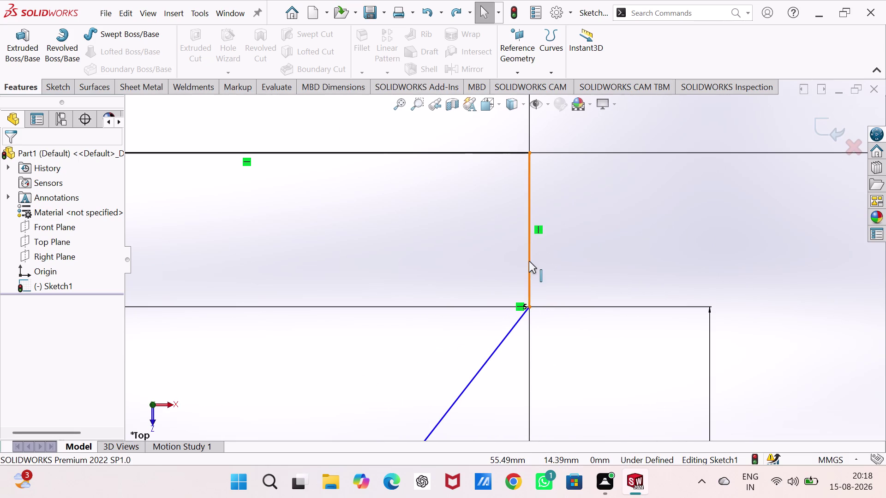
click(528, 261)
click(504, 333)
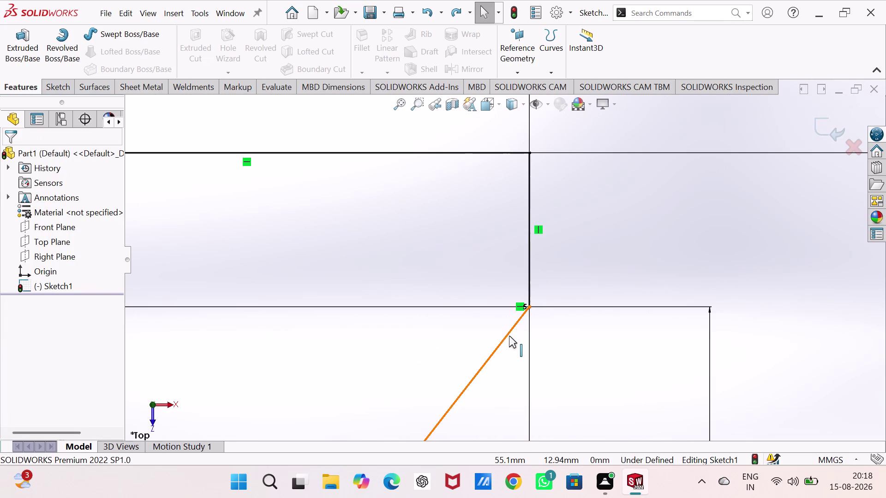
Place a 142.04° angle dimension between the vertical edge and the chamfer line.
right_drag(609, 301, 598, 180)
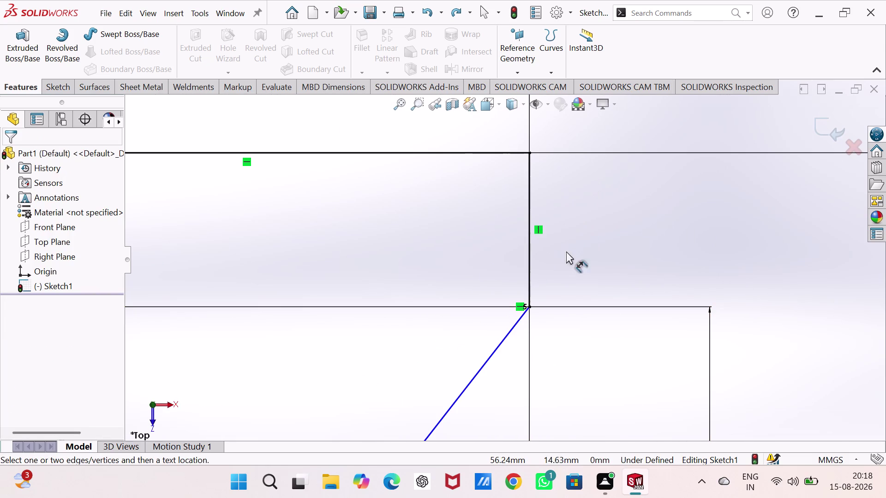
click(512, 327)
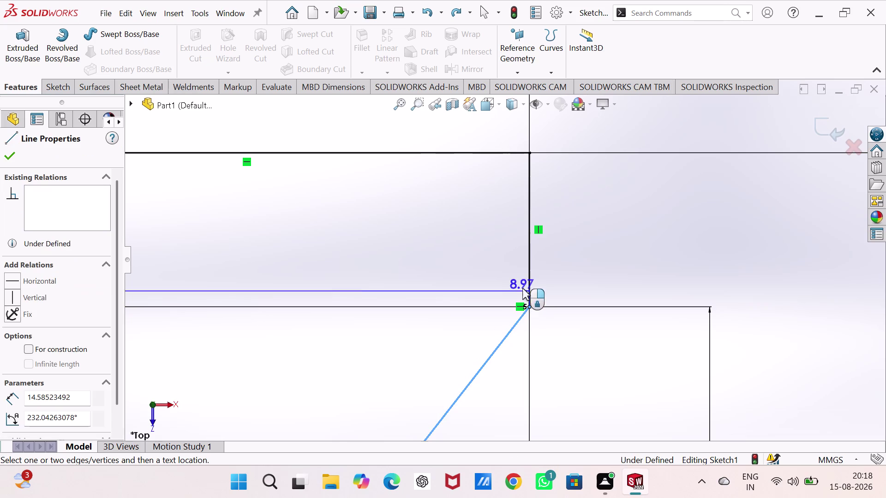
click(530, 276)
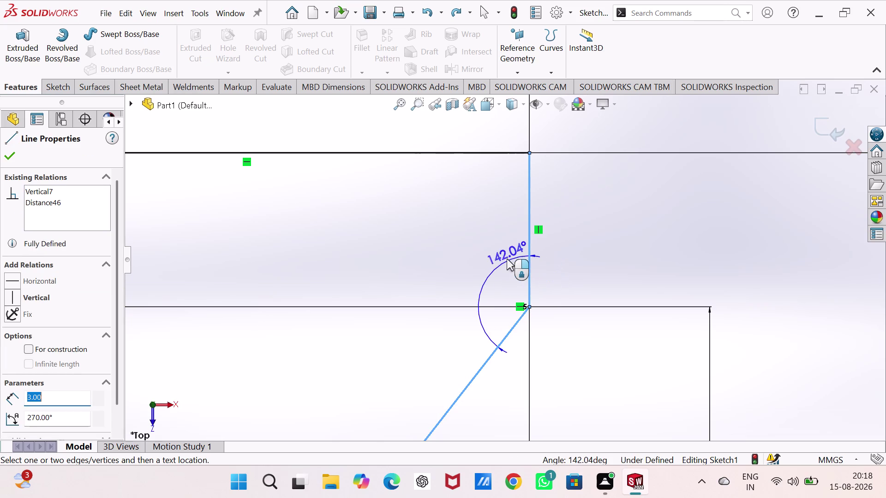
click(511, 255)
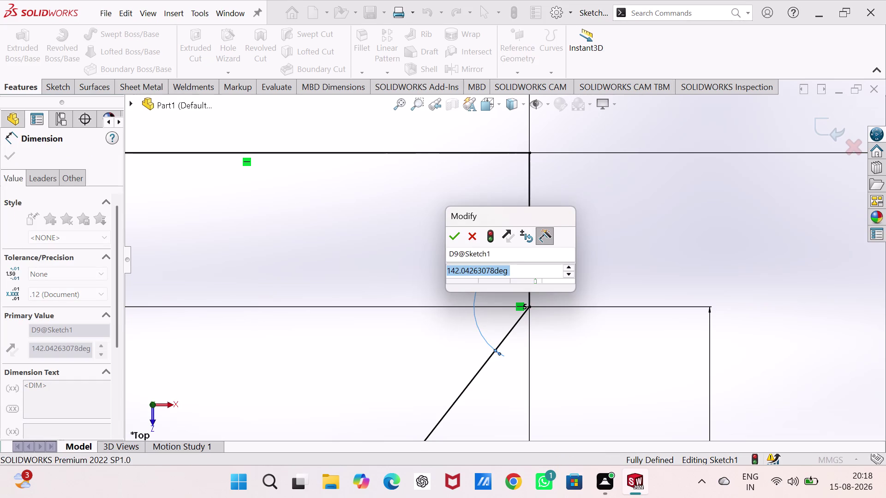
Set the chamfer angle dimension to 135° and review the result.
text(135)
key(Return)
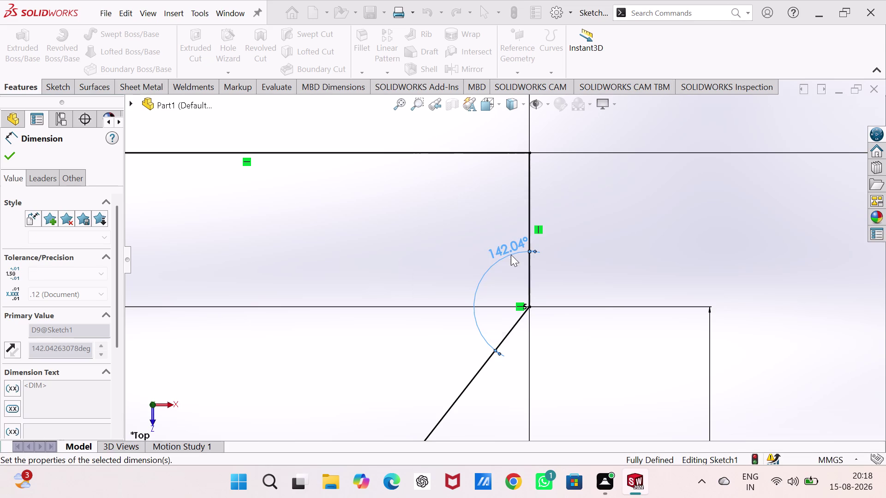
scroll(up, 3)
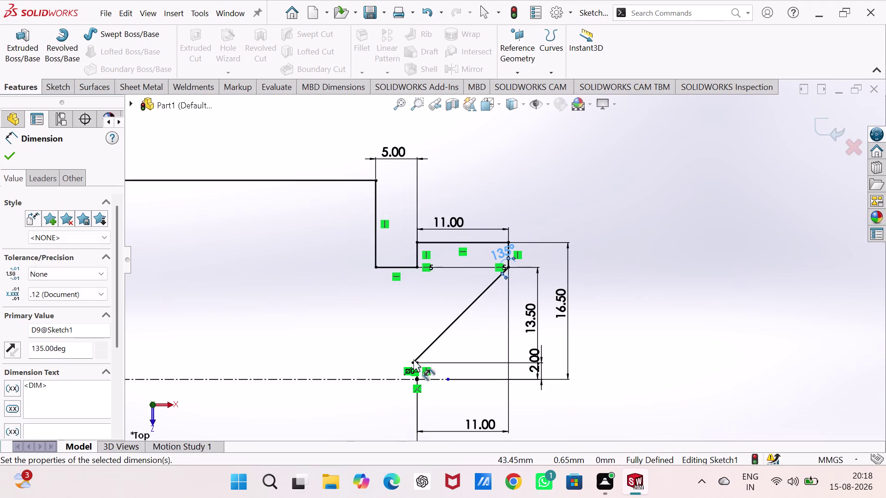
scroll(down, 3)
scroll(down, 3)
scroll(up, 3)
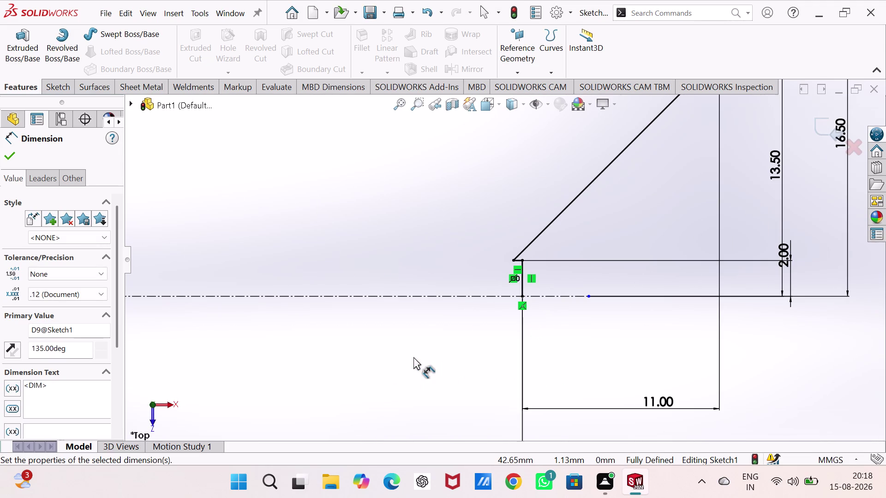
scroll(up, 3)
scroll(down, 3)
scroll(down, 3)
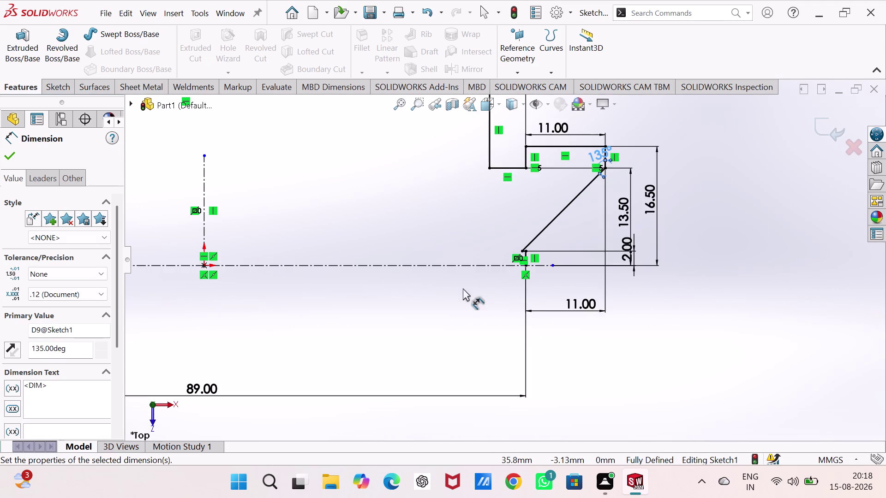
scroll(down, 3)
scroll(up, 3)
scroll(down, 3)
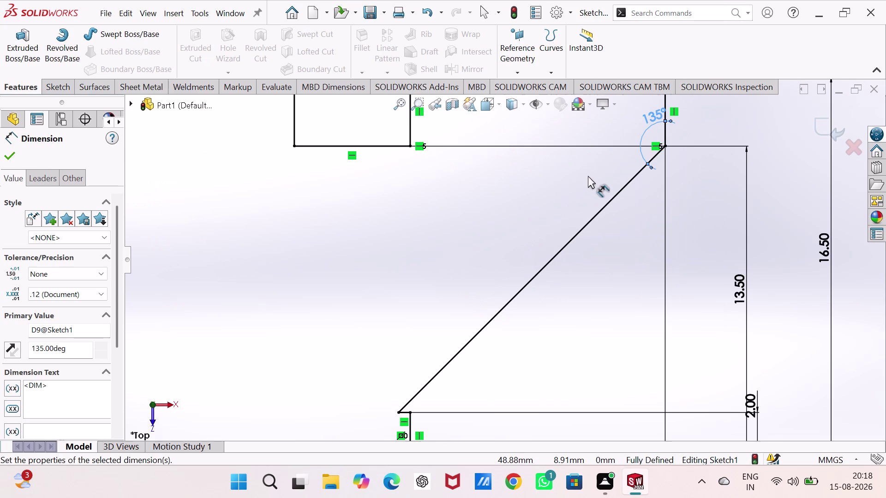
Undo both the 135° change and the added angle dimension.
key(ctrl+z)
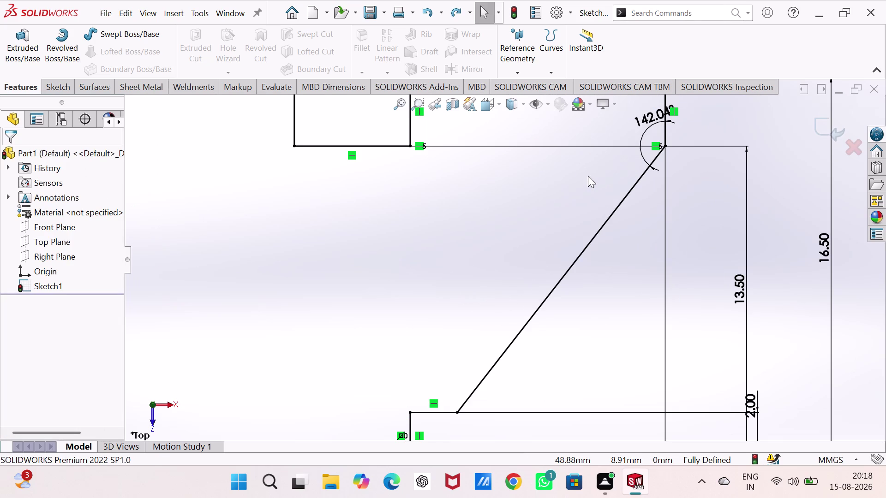
key(ctrl+z)
scroll(up, 3)
scroll(up, 3)
scroll(down, 3)
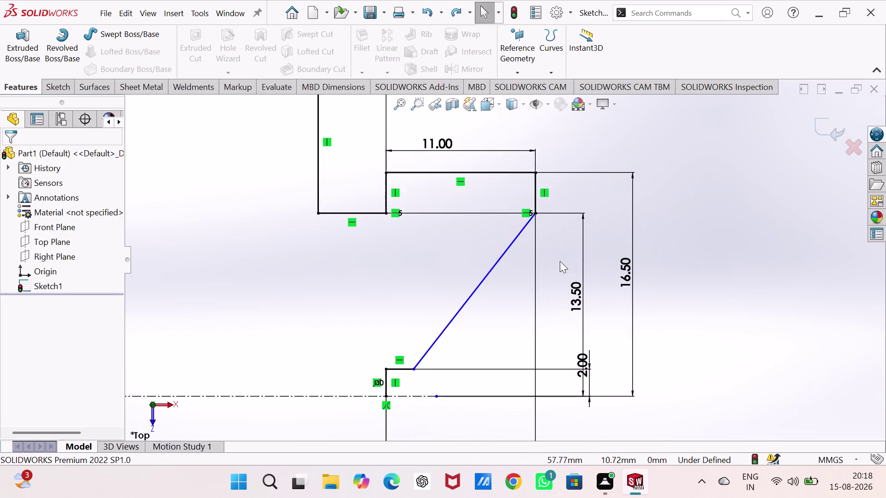
Delete the slanted chamfer line, then clear the selection.
scroll(down, 3)
scroll(down, 3)
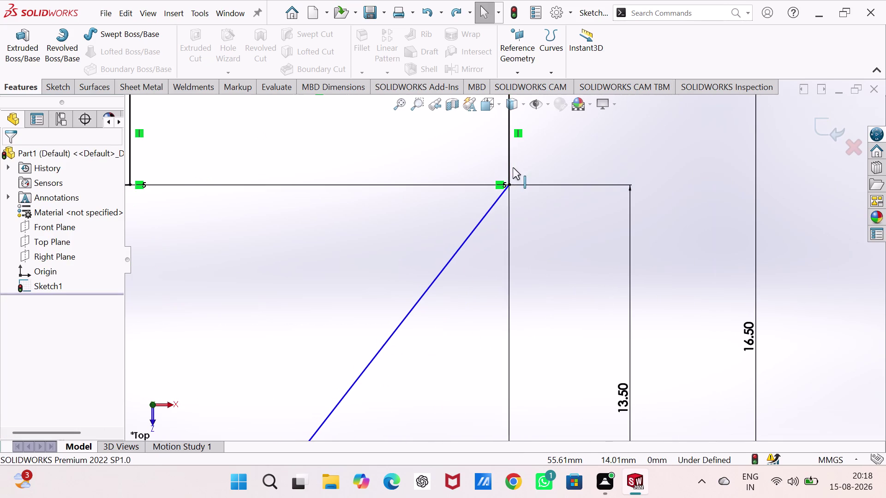
scroll(down, 3)
scroll(down, 3)
scroll(up, 3)
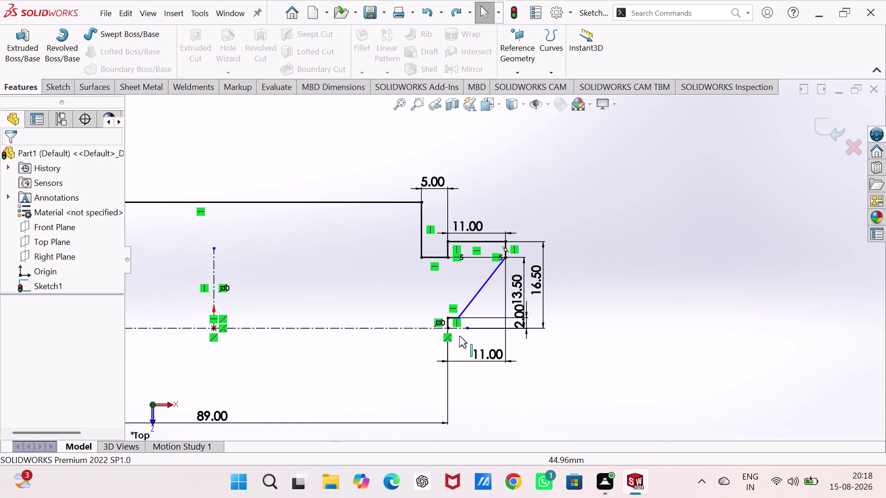
scroll(down, 3)
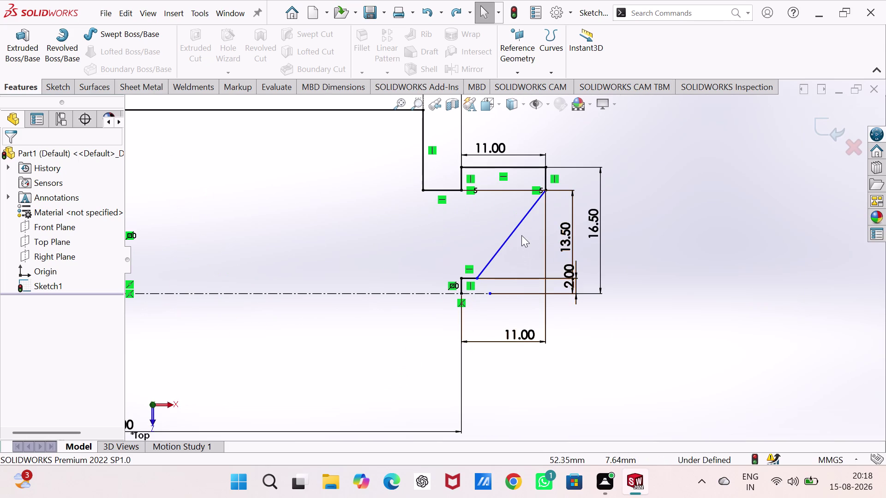
scroll(up, 3)
scroll(up, 3)
scroll(down, 3)
scroll(down, 3)
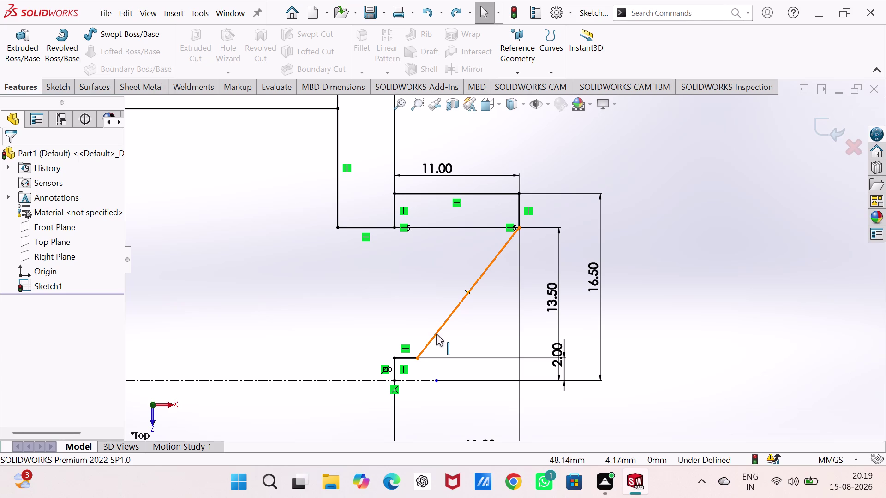
scroll(up, 3)
scroll(down, 3)
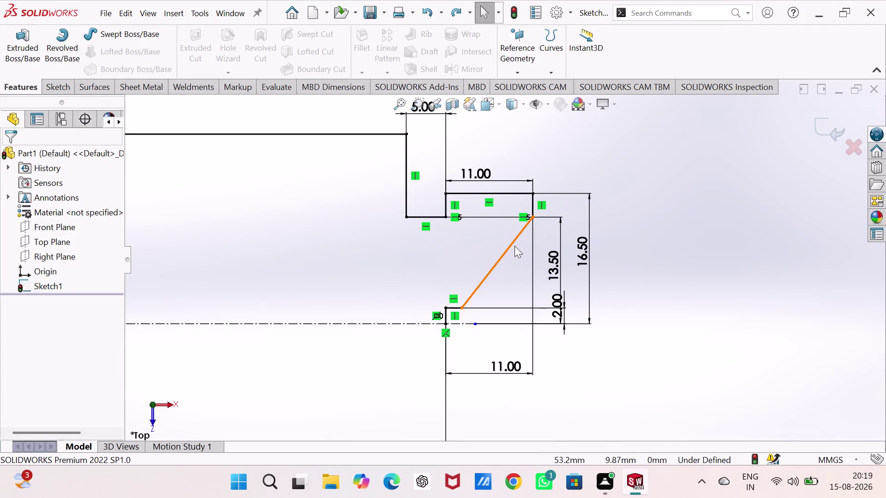
click(512, 241)
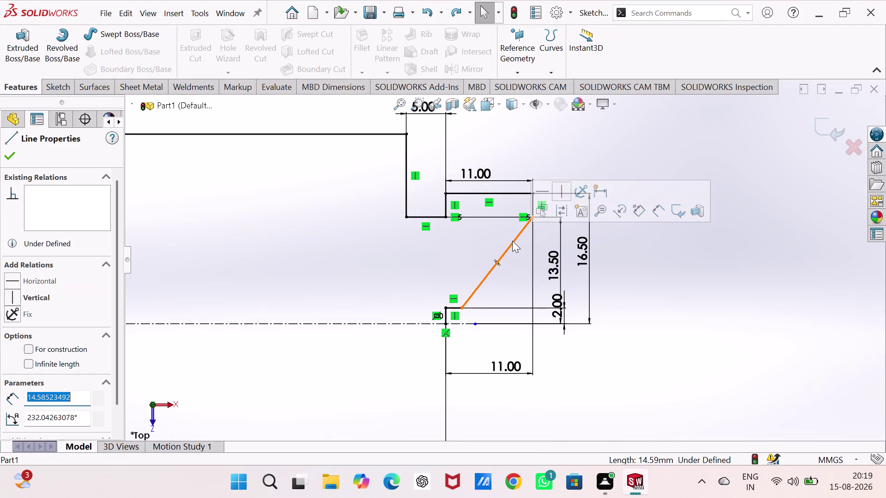
key(Delete)
key(BackSpace)
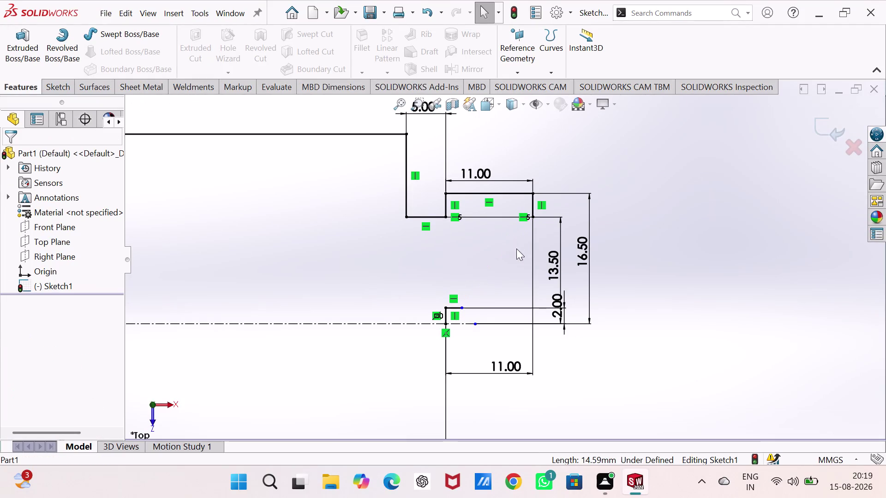
click(488, 269)
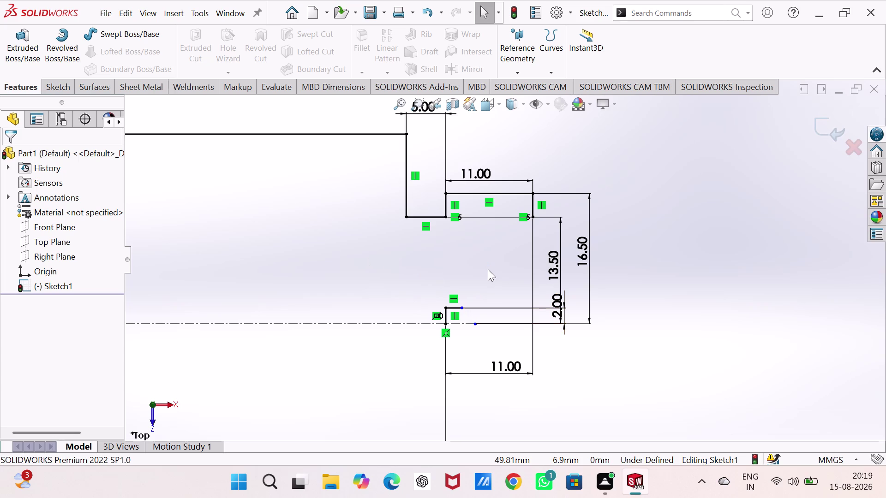